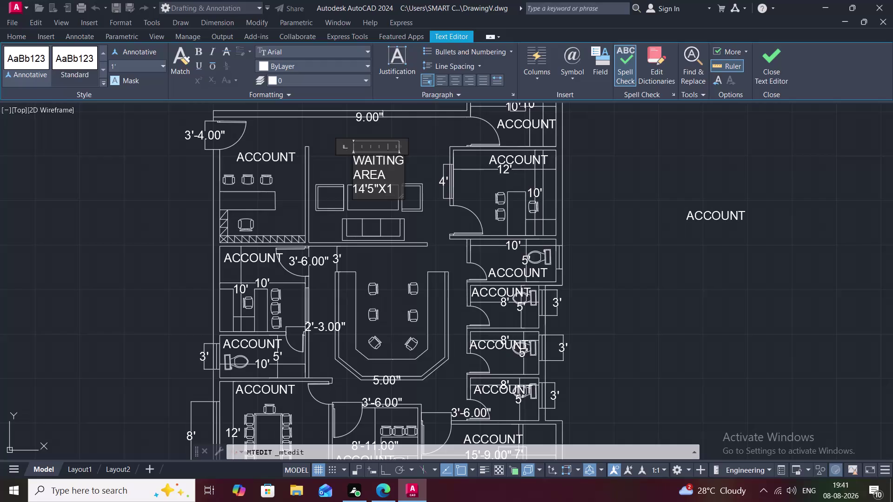
Finish the waiting area label as WAITING AREA 14'5"X15'9" and close the editor.
text('9)
key(shift+quotedbl)
click(421, 226)
Try grip-stretching the waiting area label, then cancel the stretch.
click(385, 174)
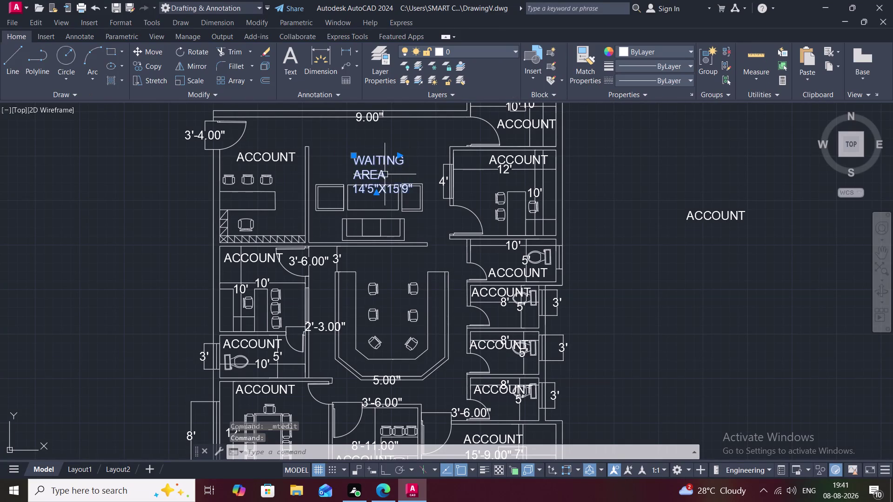
click(401, 156)
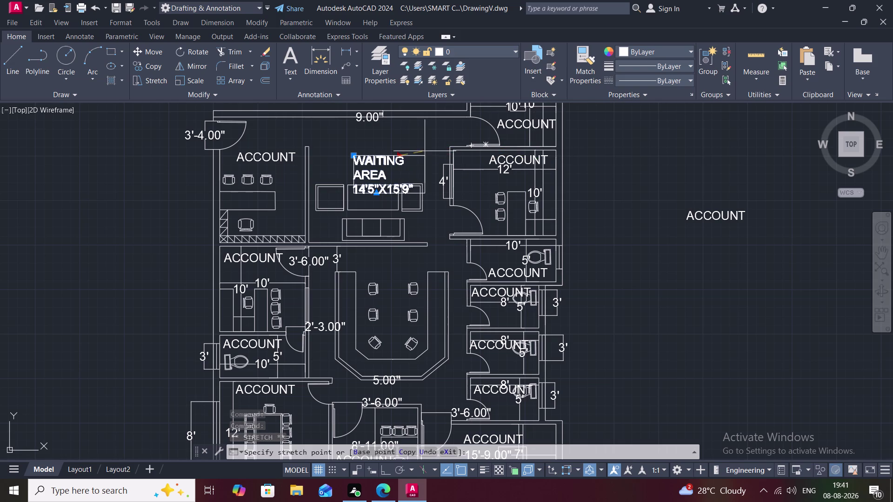
click(536, 156)
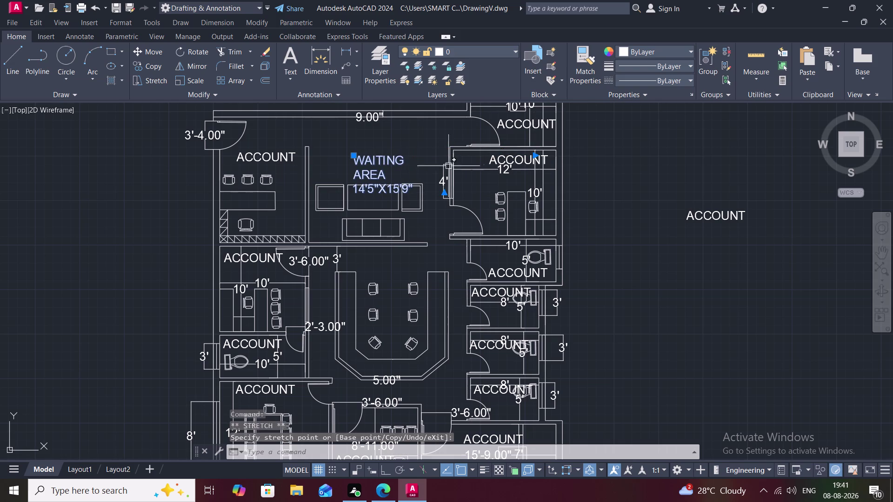
middle_drag(387, 164, 353, 144)
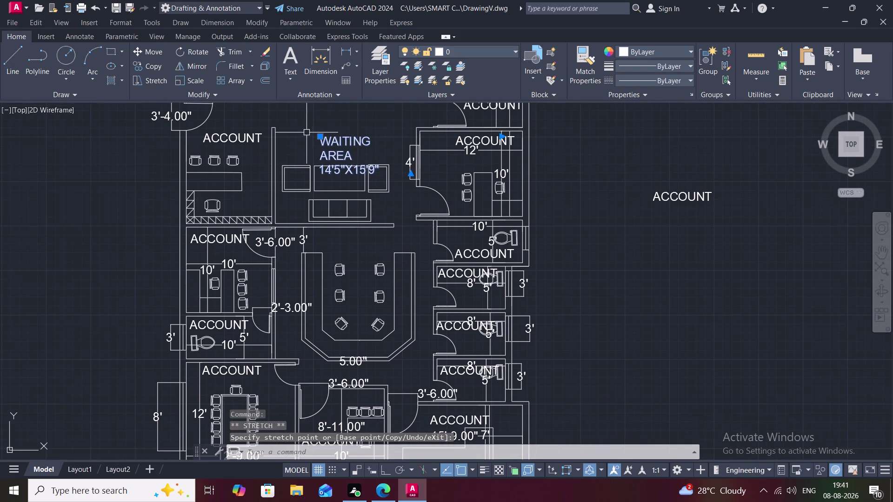
scroll(down, 3)
click(322, 138)
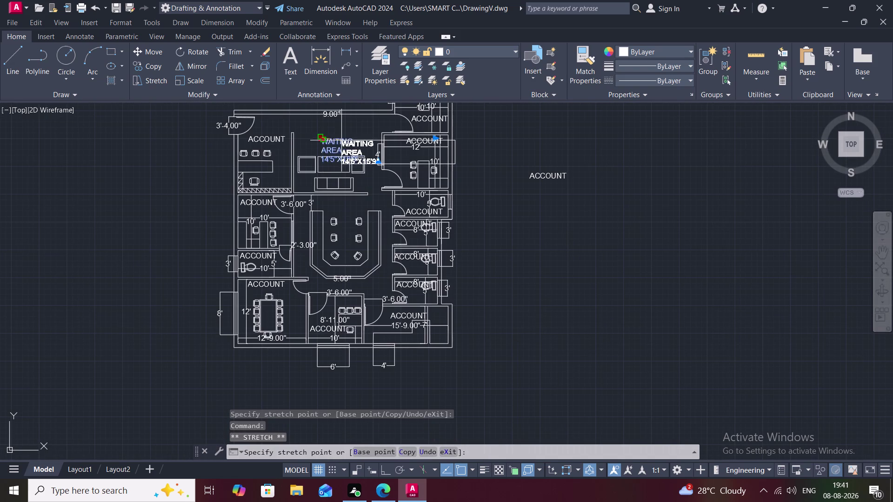
click(299, 123)
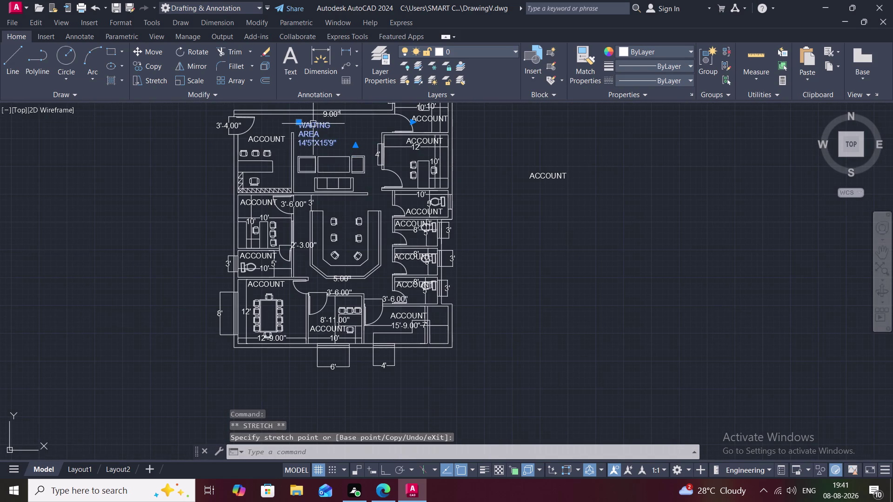
click(320, 129)
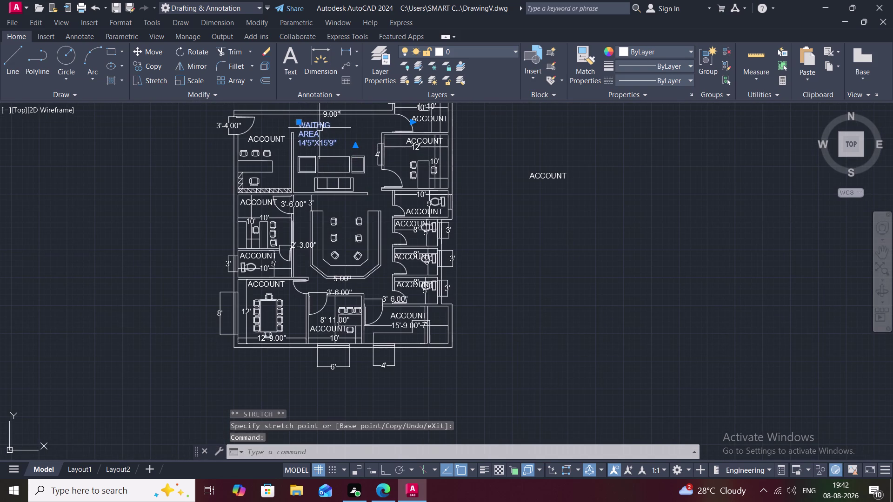
key(Escape)
Retry stretching the label's grips, then cancel and clear the selection.
click(310, 128)
click(315, 129)
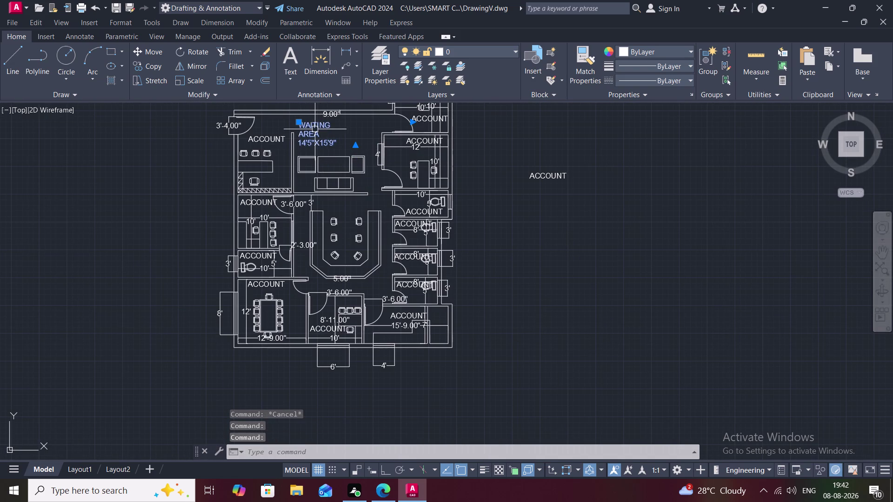
click(315, 129)
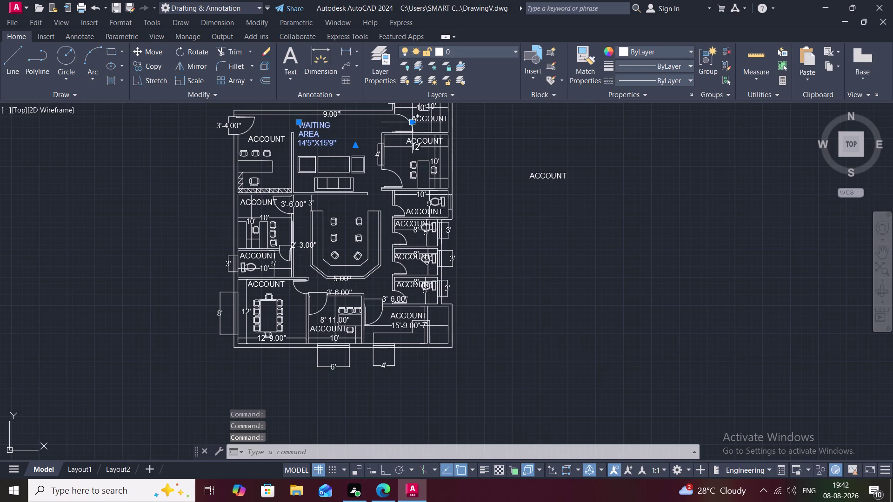
click(412, 120)
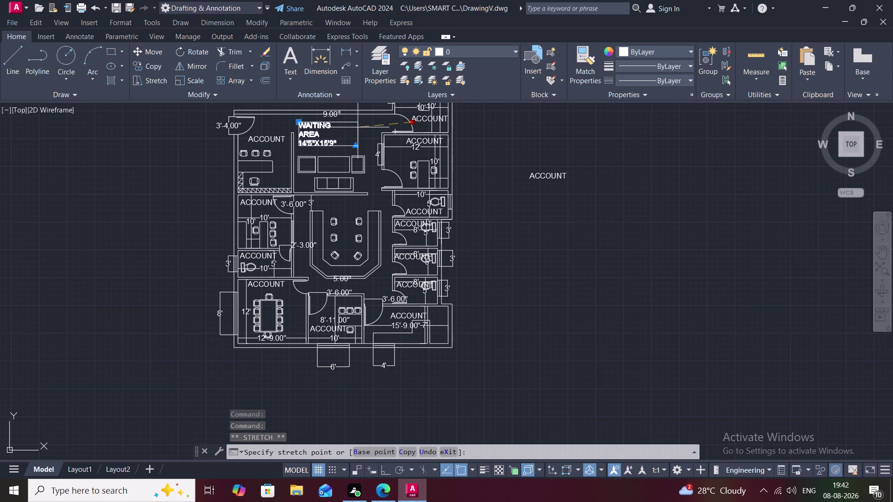
key(Escape)
key(Escape)
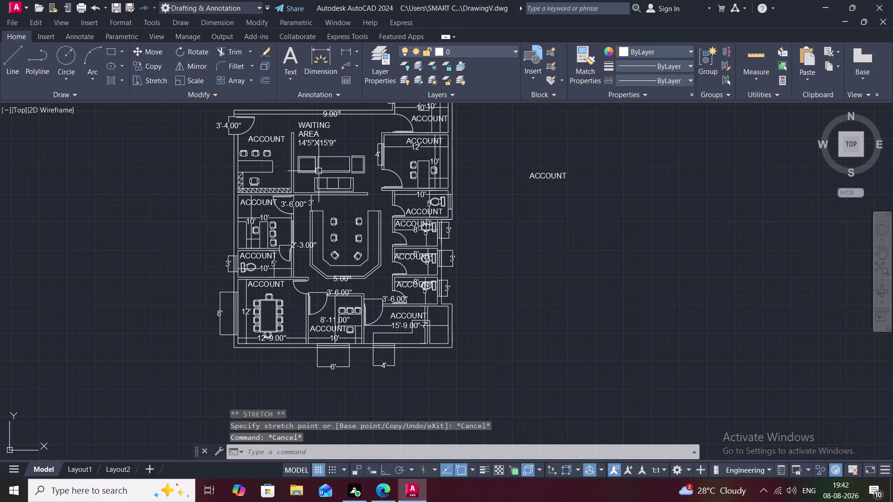
double_click(269, 136)
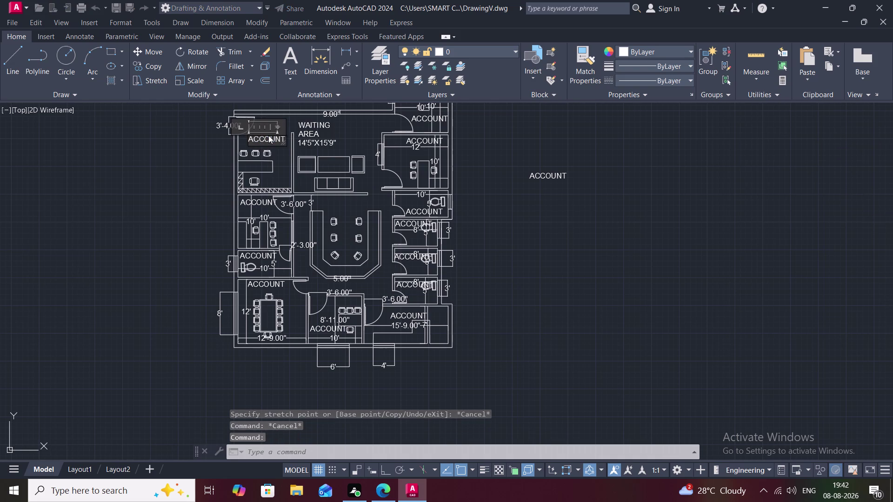
Replace the top-left room's ACCOUNT label text with RECEPTION.
scroll(up, 3)
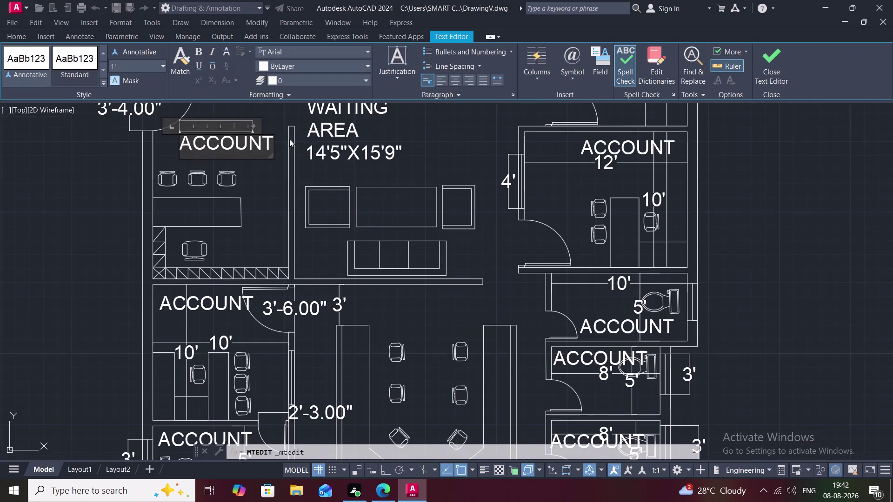
click(271, 146)
key(BackSpace)
key(BackSpace)
key(BackSpace)
key(BackSpace)
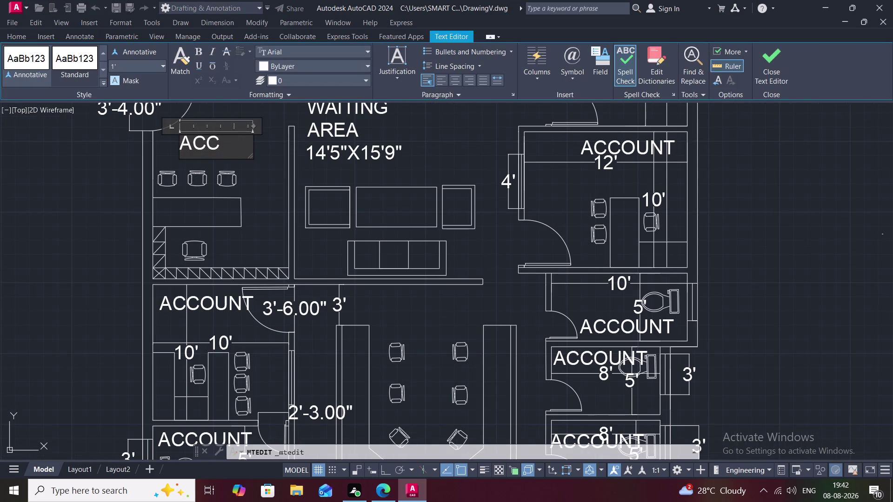
key(BackSpace)
key(BackSpace)
key(BackSpace)
key(BackSpace)
text(R)
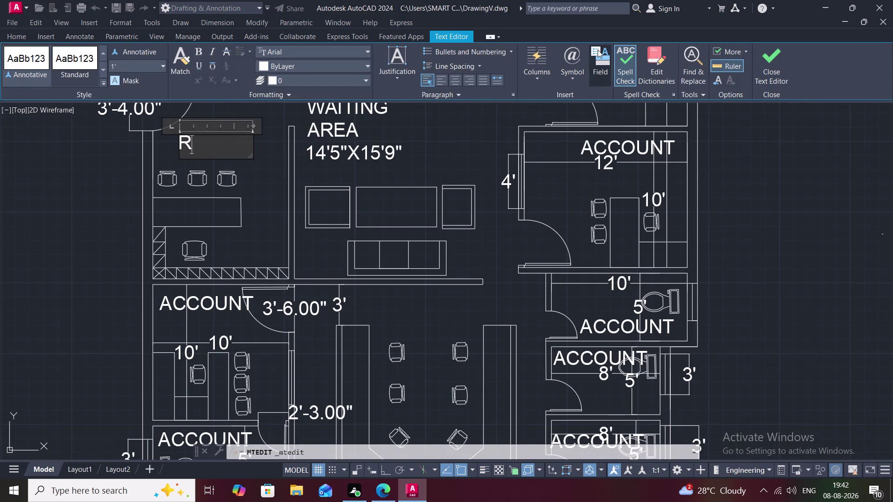
text(ECE)
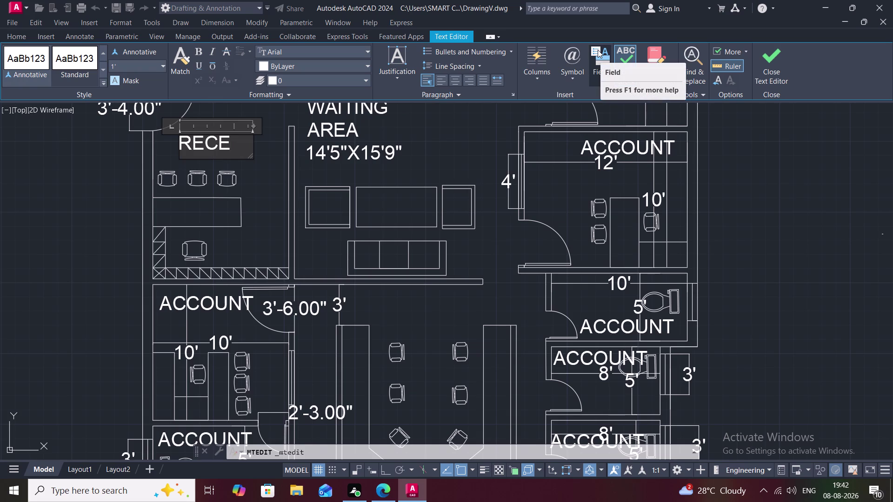
text(PTIO)
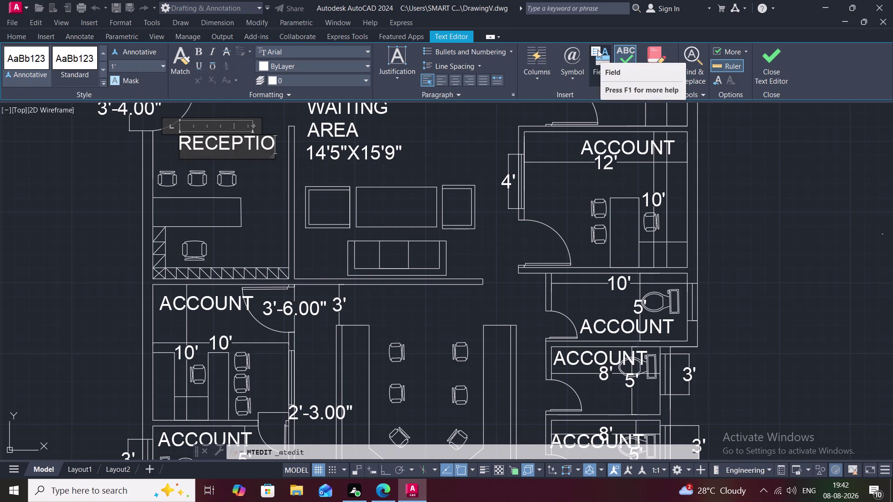
text(N)
key(space)
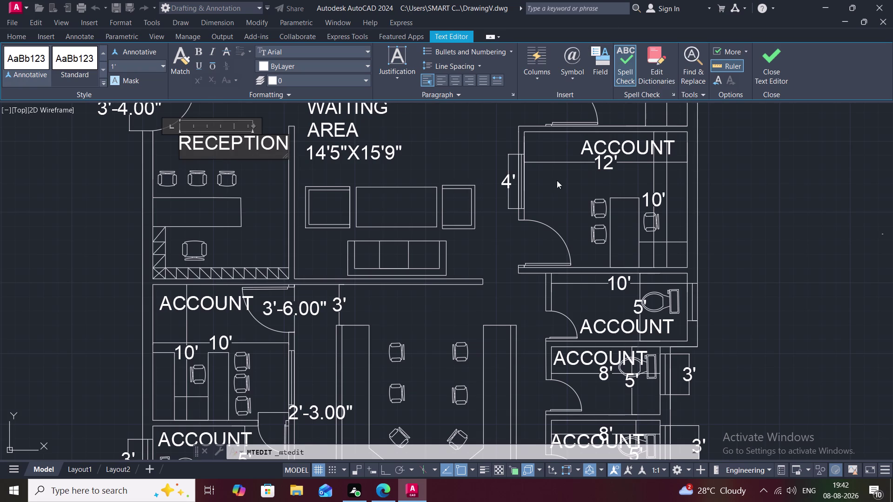
click(250, 201)
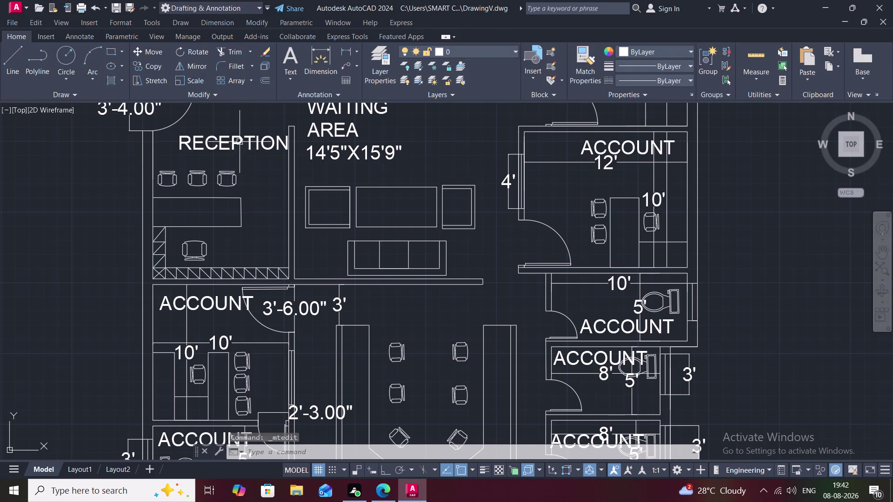
Move the RECEPTION label slightly to the left within its room.
key(m)
key(space)
click(239, 141)
right_click(240, 141)
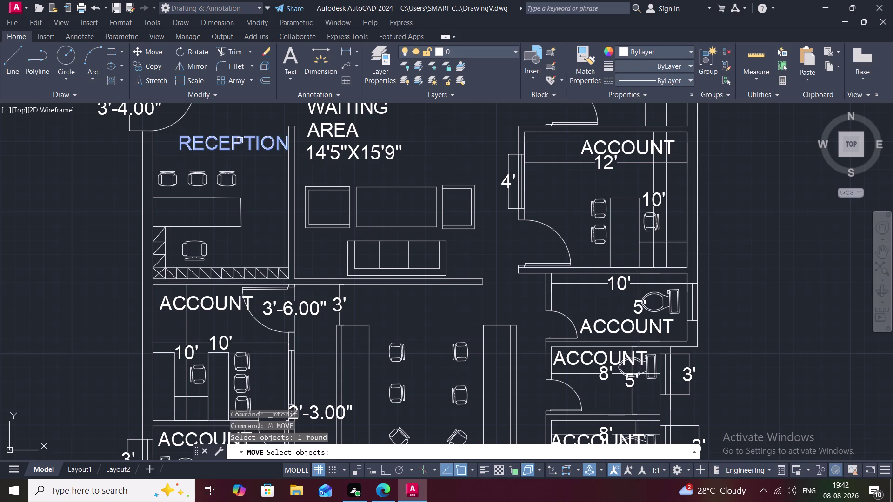
click(240, 140)
click(225, 140)
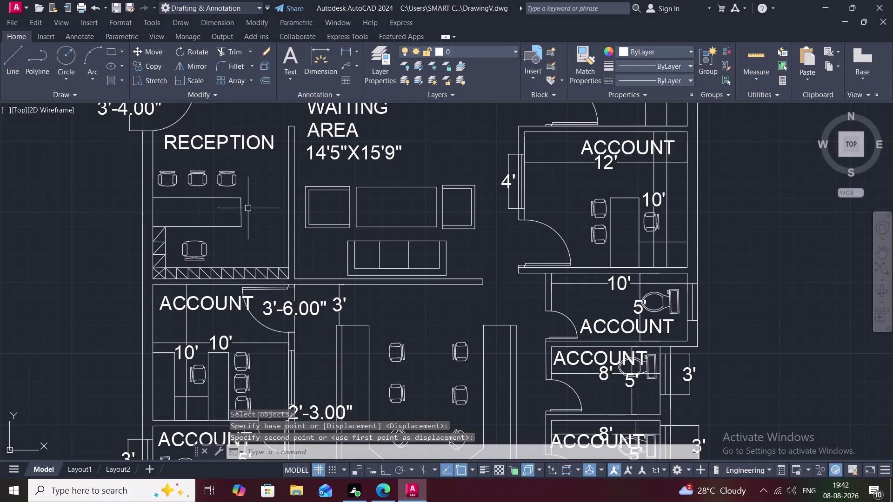
double_click(225, 299)
click(249, 304)
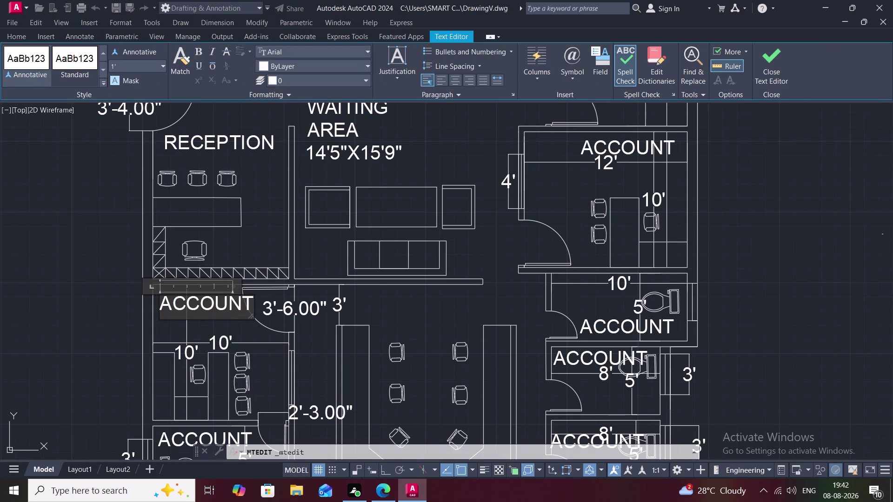
Replace the open label's text with a two-line DIRECTOR ROOM label.
key(BackSpace)
key(BackSpace)
key(BackSpace)
key(BackSpace)
key(BackSpace)
key(BackSpace)
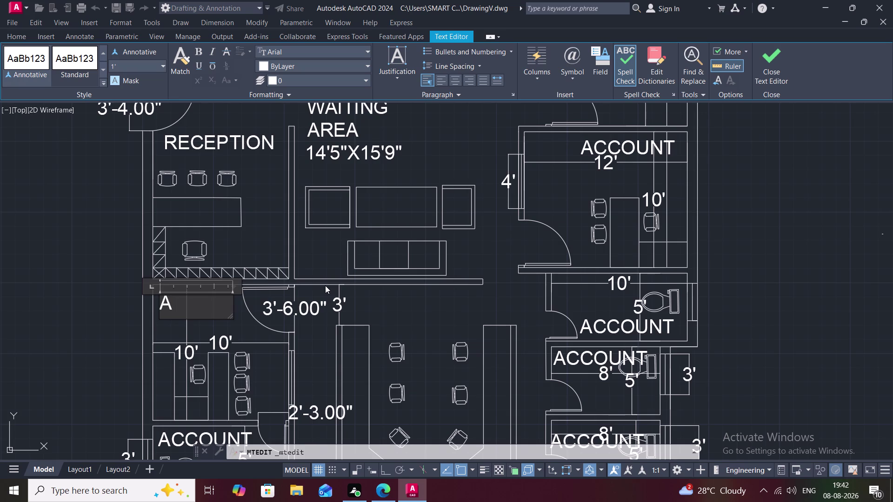
key(BackSpace)
text(DI)
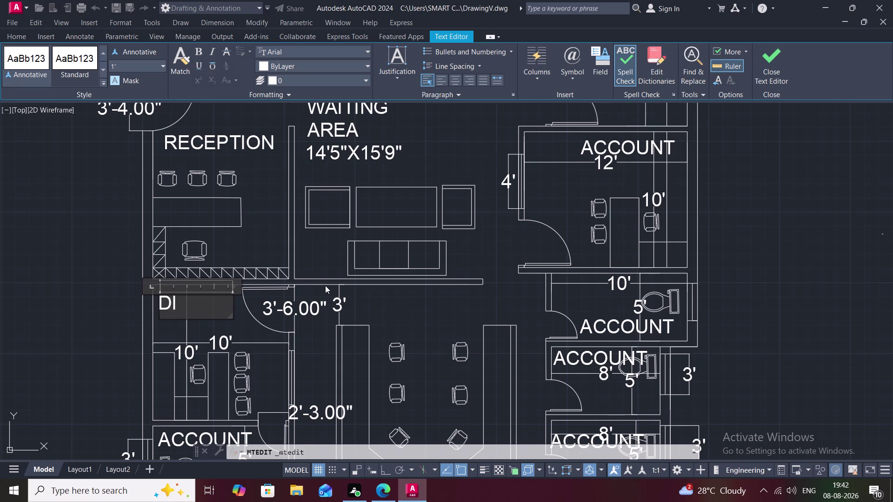
text(RECT)
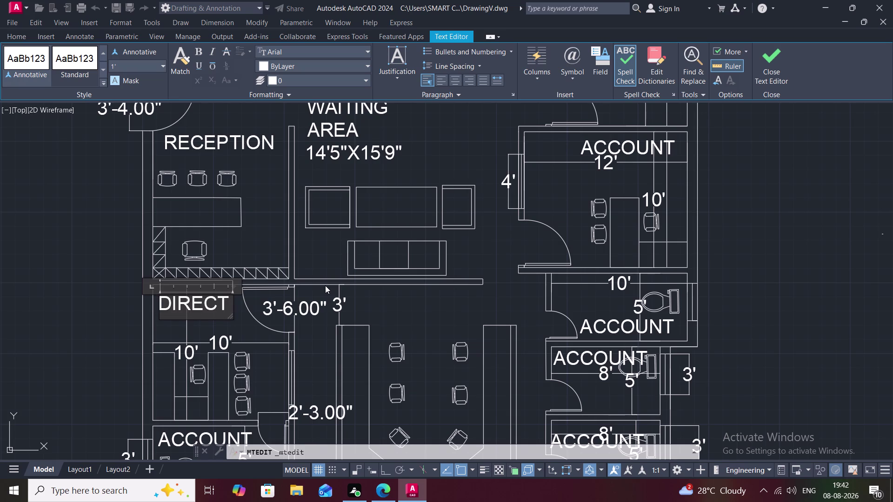
text(O)
key(r)
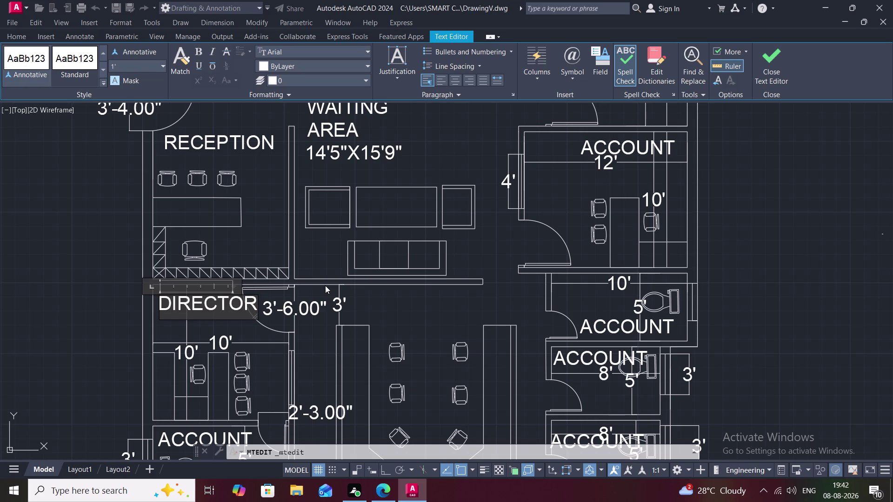
key(Return)
text(R)
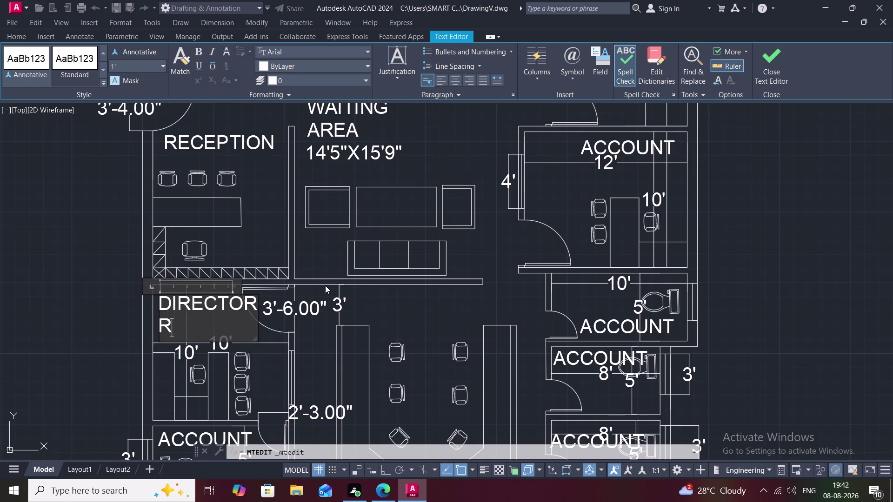
text(OOM)
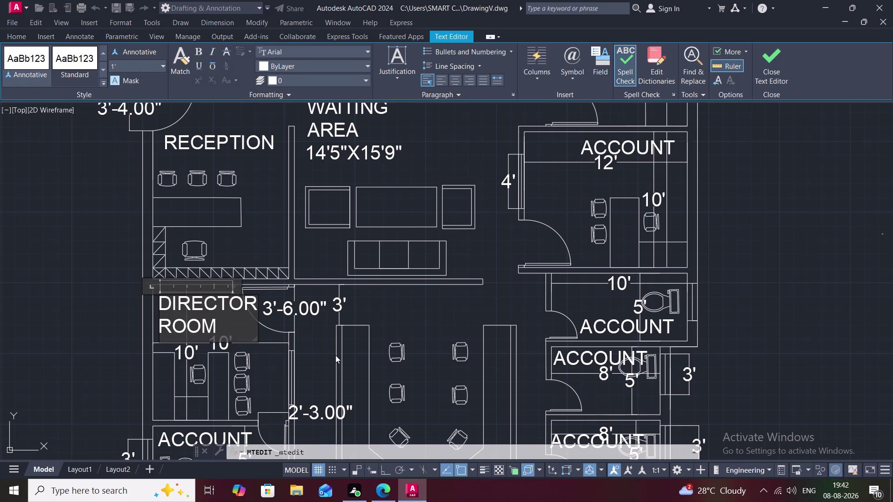
click(280, 382)
Retype the ACCOUNT label next to the toilet fixture as TOILET.
middle_drag(281, 382, 299, 279)
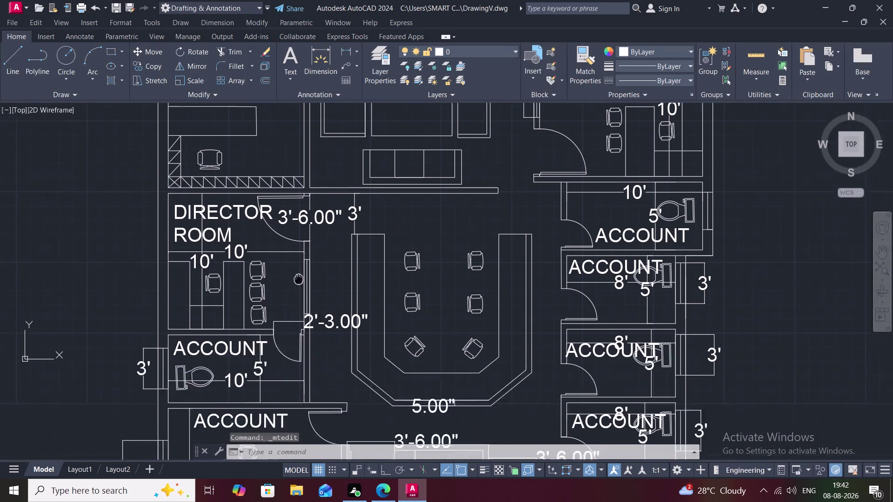
middle_drag(298, 279, 301, 274)
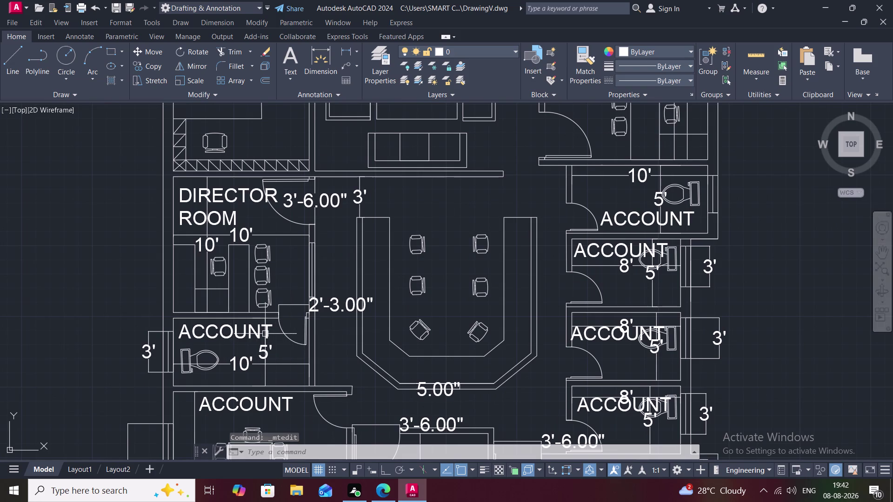
double_click(269, 334)
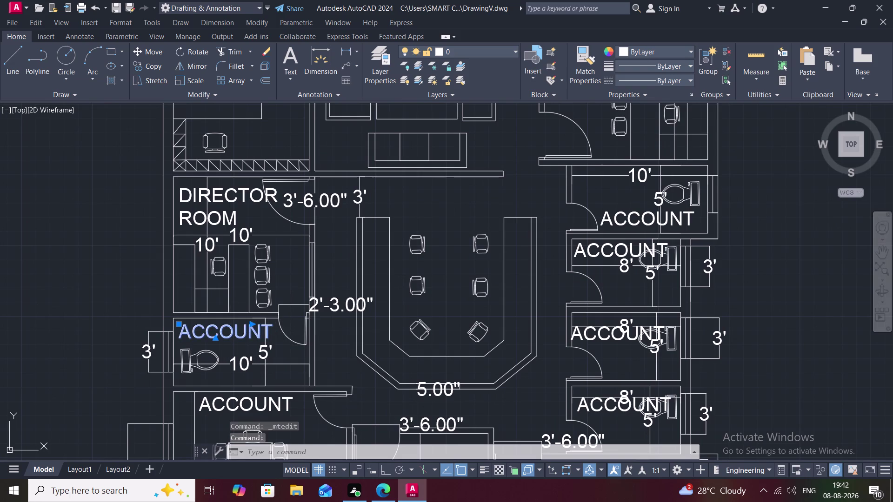
key(BackSpace)
key(BackSpace)
key(BackSpace)
key(BackSpace)
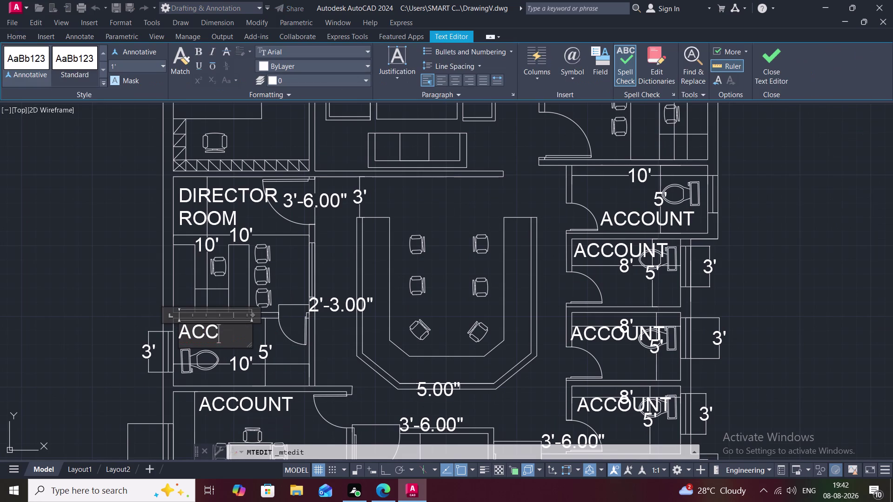
key(BackSpace)
key(BackSpace)
key(BackSpace)
text(T)
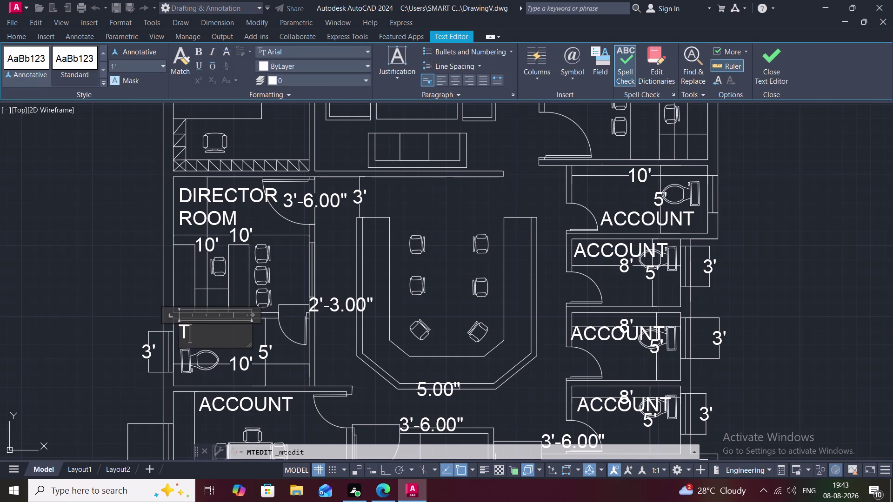
text(OILET)
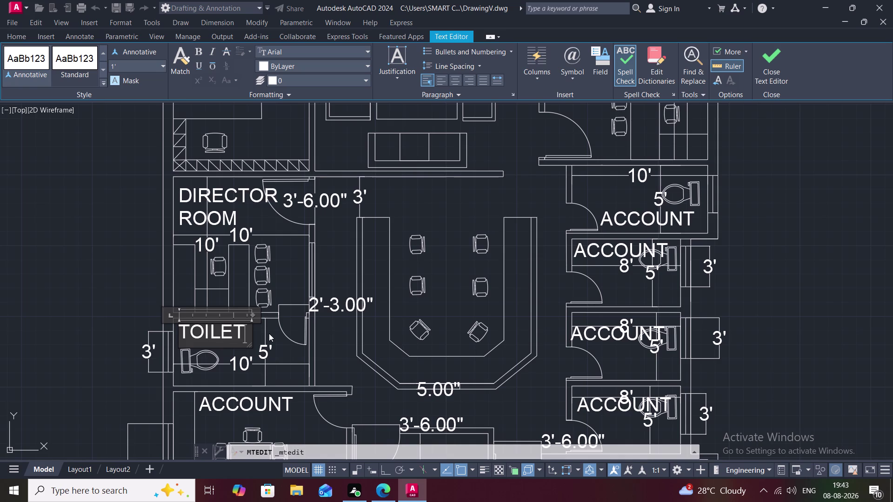
click(261, 371)
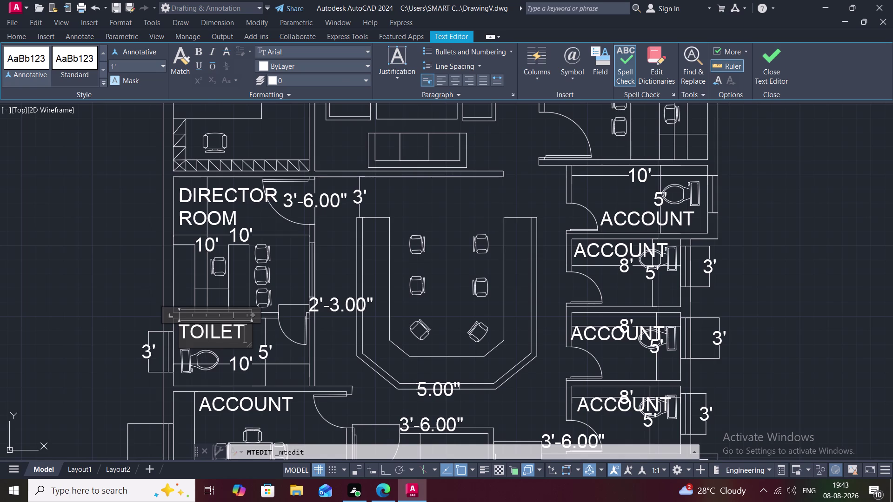
middle_drag(260, 370, 244, 292)
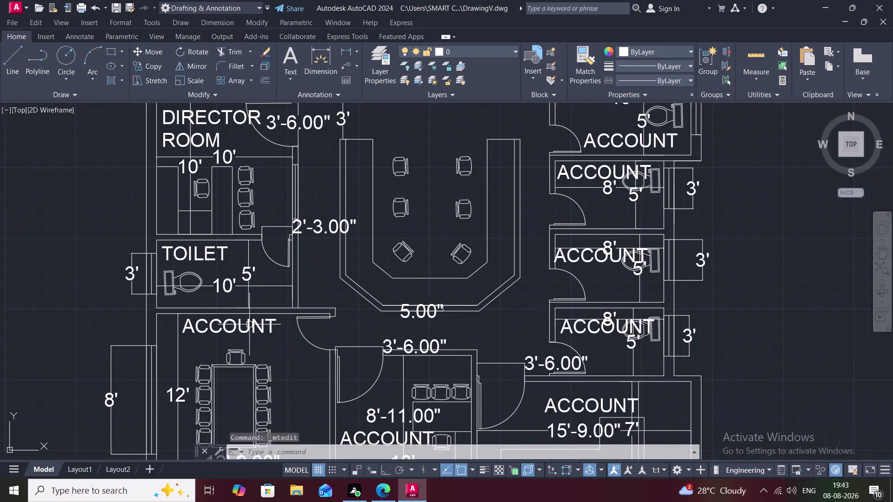
double_click(250, 326)
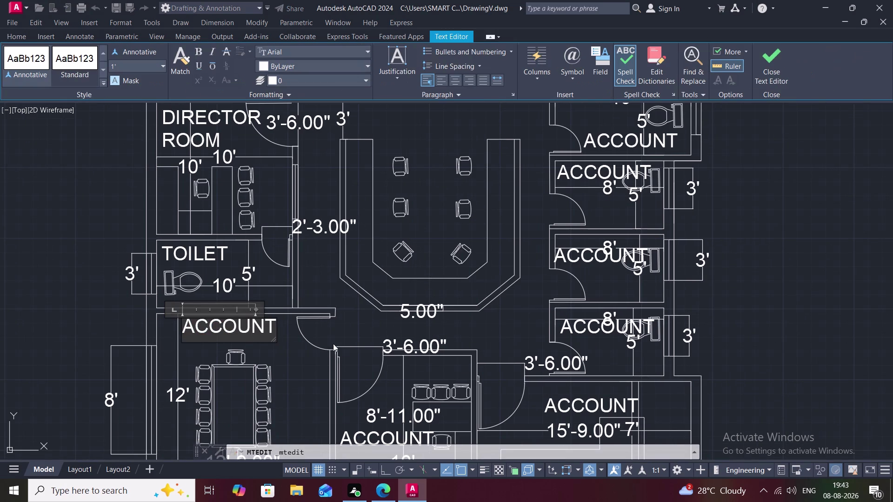
Replace the ACCOUNT text below the toilet with CONFERENCE.
click(273, 327)
key(BackSpace)
key(BackSpace)
key(BackSpace)
key(BackSpace)
key(BackSpace)
key(BackSpace)
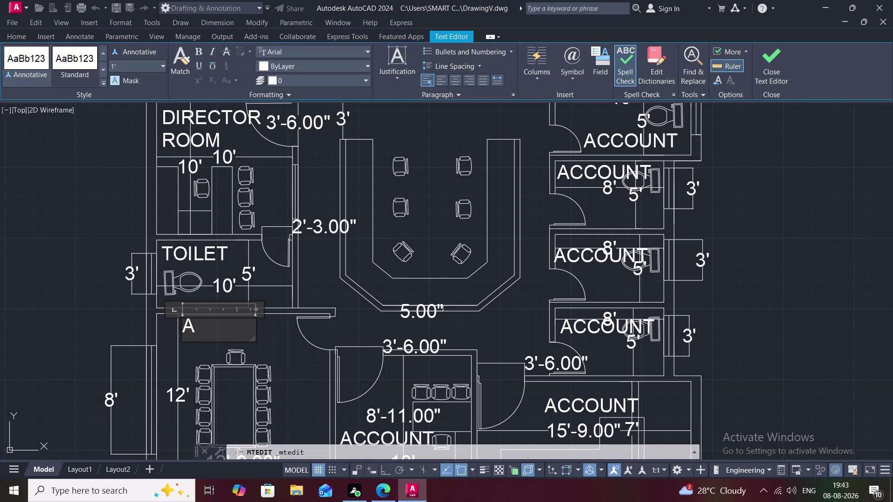
key(BackSpace)
text(CON)
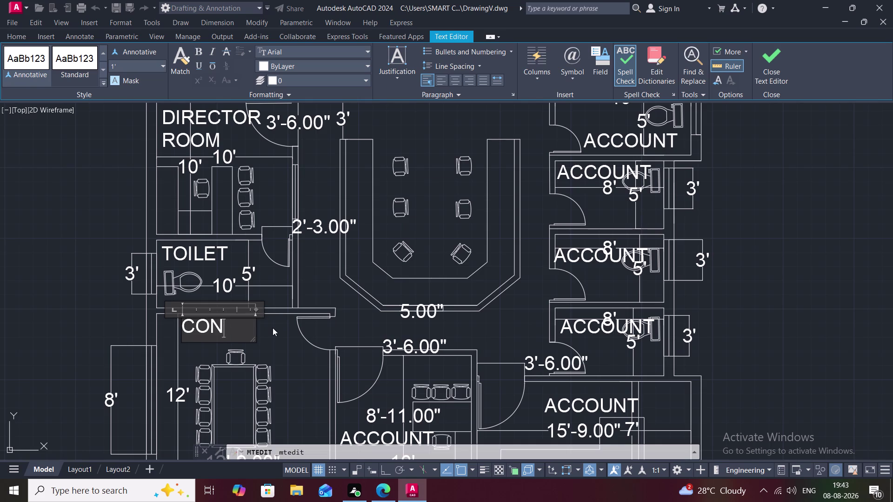
text(FERE)
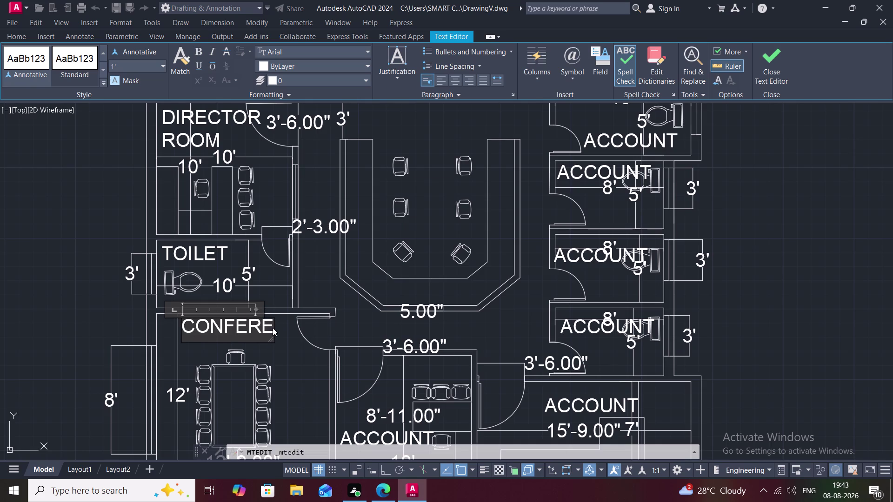
text(NCE)
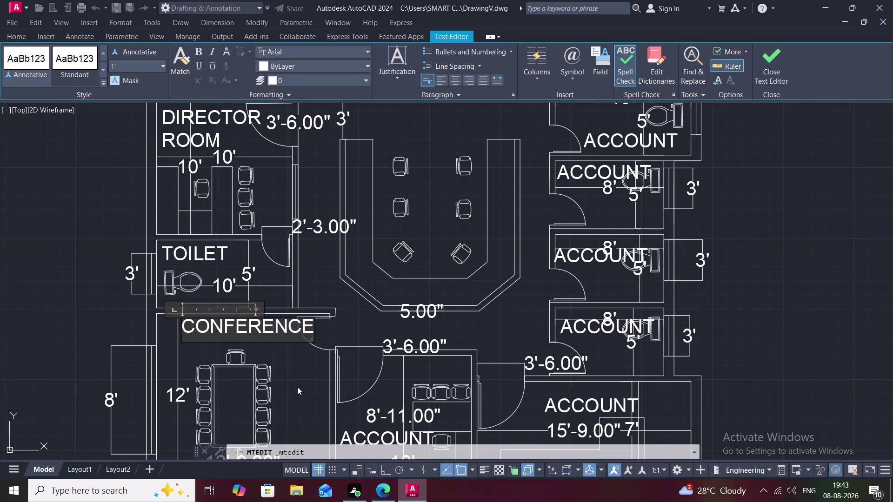
click(297, 387)
Move the CONFERENCE label slightly lower in the room.
key(m)
key(space)
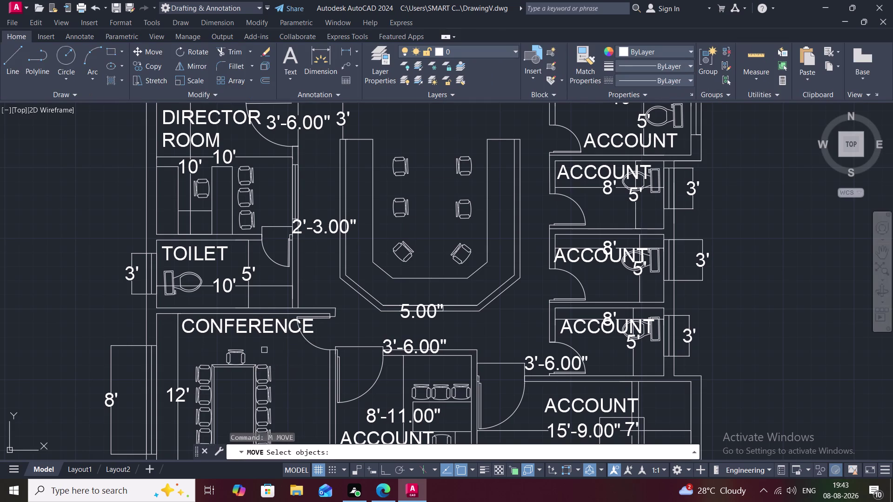
click(260, 330)
right_click(260, 330)
click(260, 331)
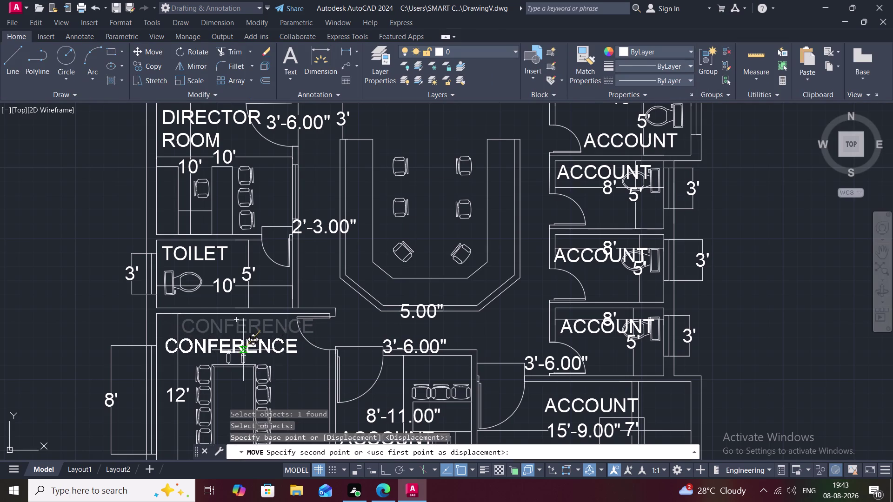
click(239, 335)
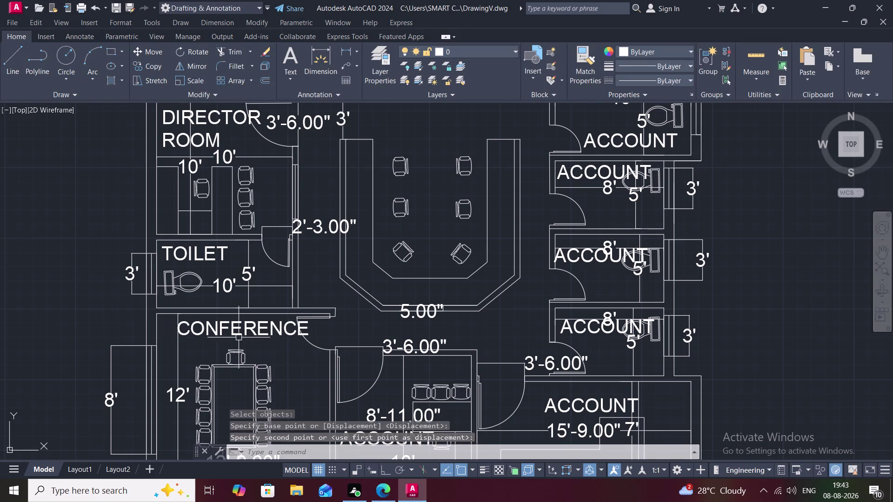
Move CONFERENCE again to sit near the room's top-left corner.
text(M)
key(space)
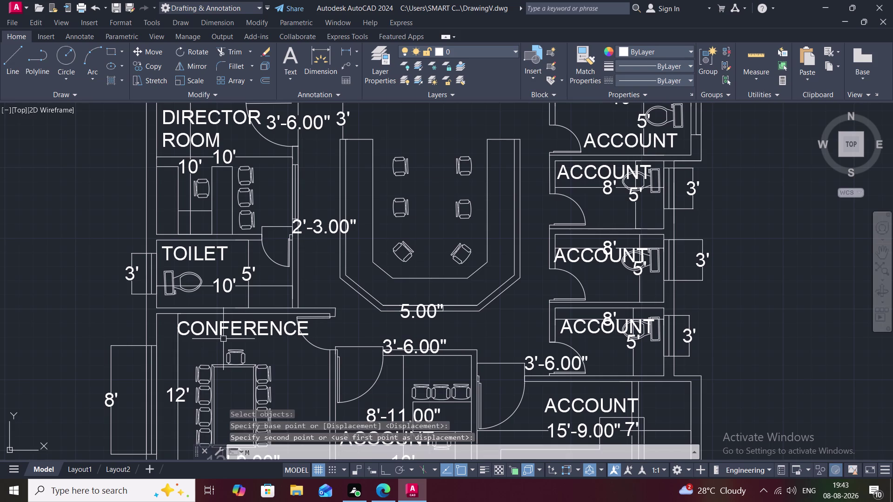
click(225, 330)
right_click(224, 330)
click(225, 330)
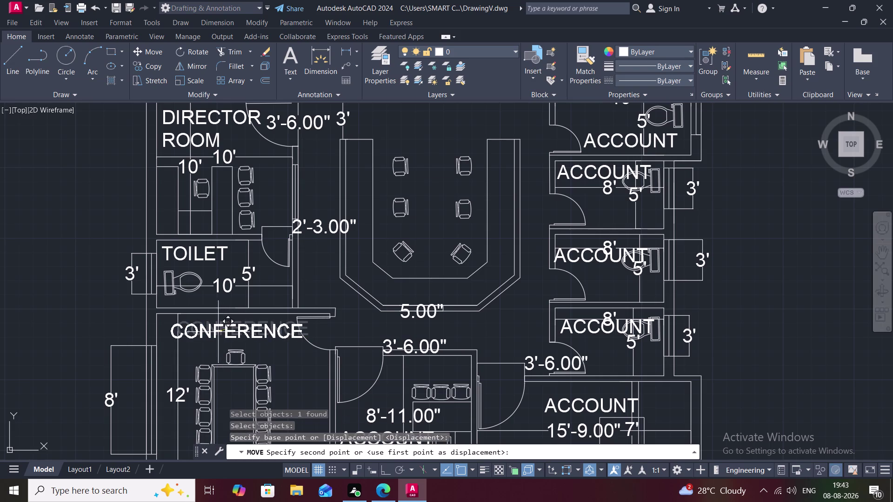
click(208, 334)
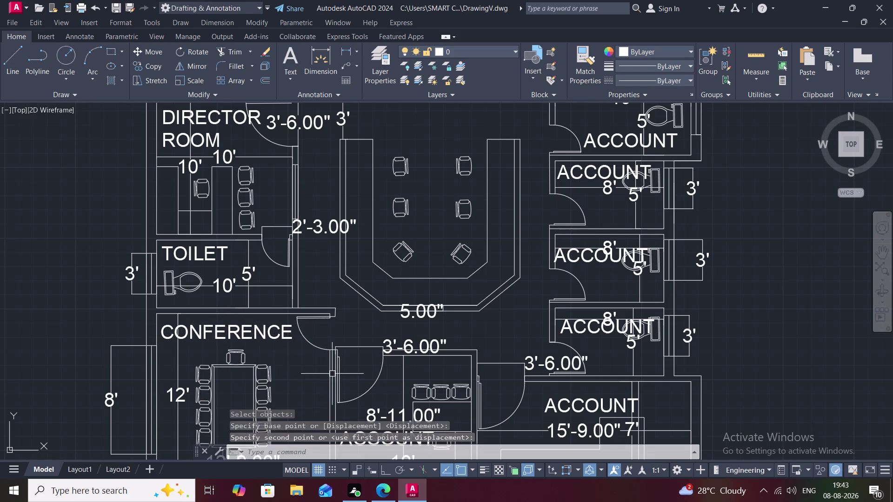
middle_drag(344, 376, 331, 316)
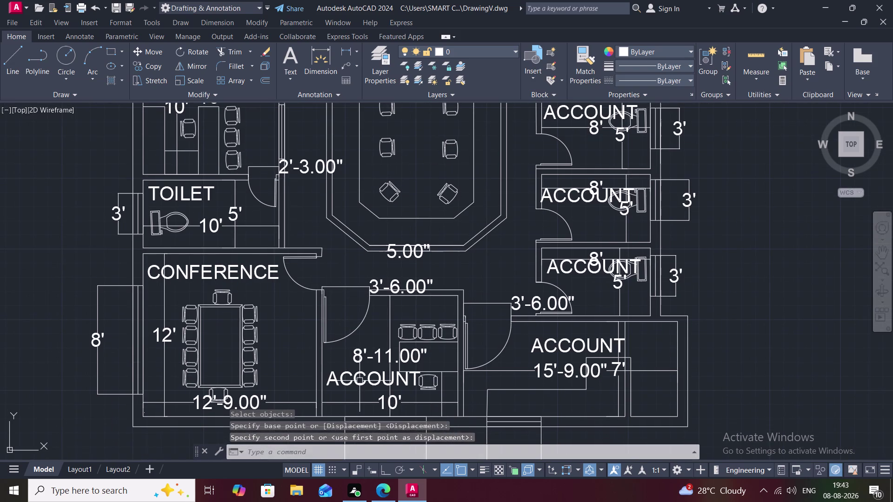
Replace the lower middle room's ACCOUNT text with H.R and ROOM on two lines.
double_click(360, 381)
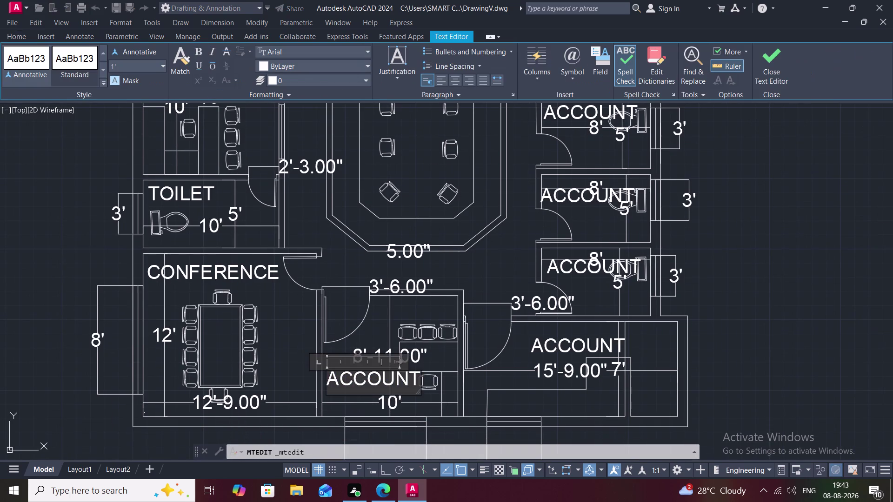
click(418, 380)
key(BackSpace)
key(BackSpace)
key(BackSpace)
key(BackSpace)
key(BackSpace)
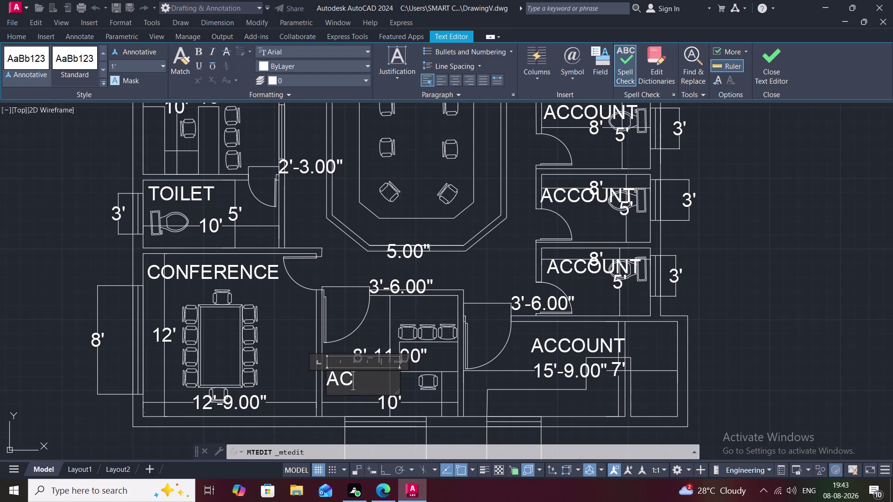
key(BackSpace)
key(BackSpace)
key(h)
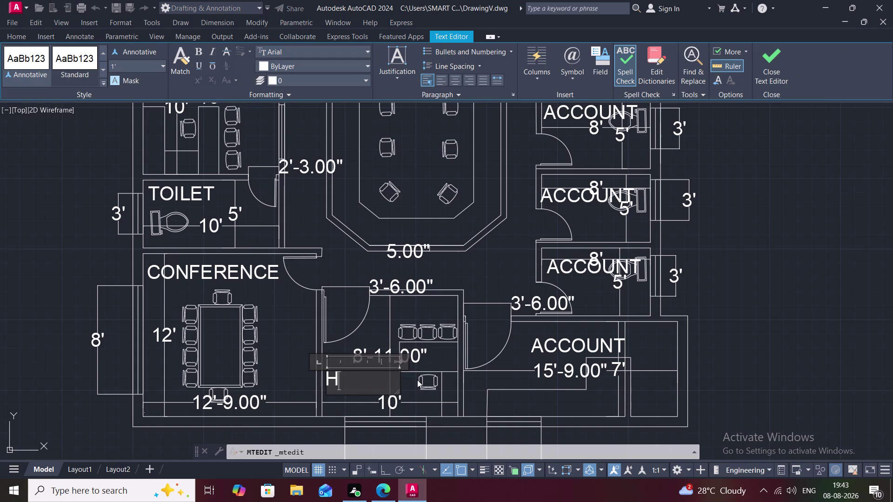
key(period)
text(R)
key(space)
text(R)
text(OOM)
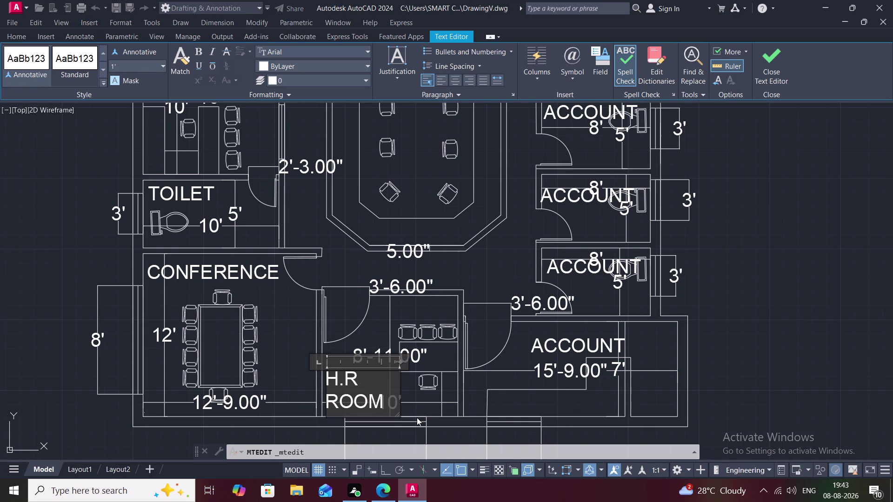
Correct the label's ending by retyping ROOM, then close the editor.
key(BackSpace)
key(BackSpace)
key(BackSpace)
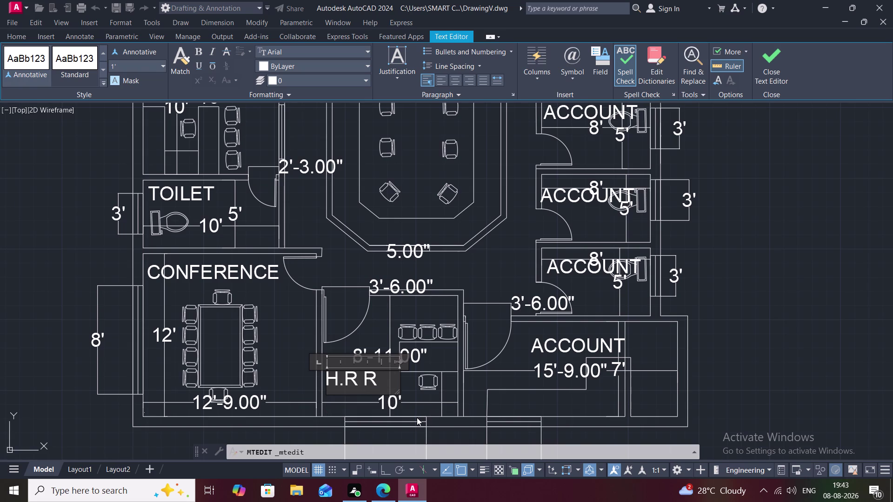
text(OO)
key(m)
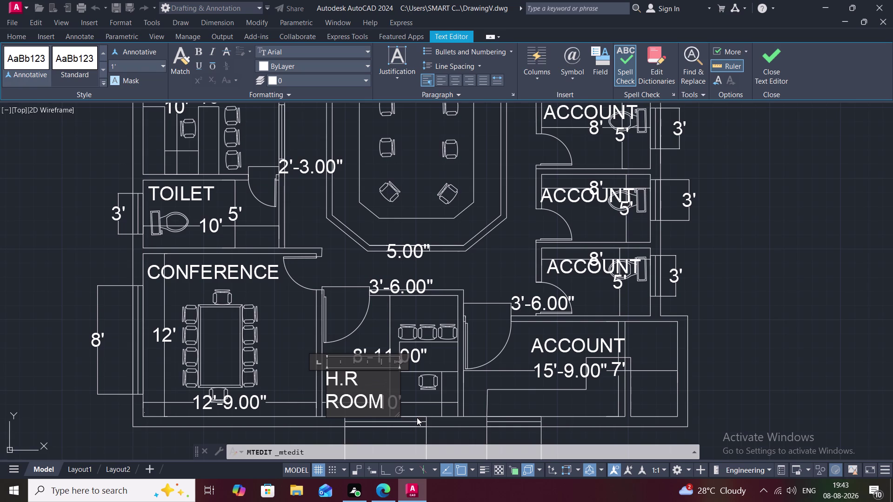
click(414, 417)
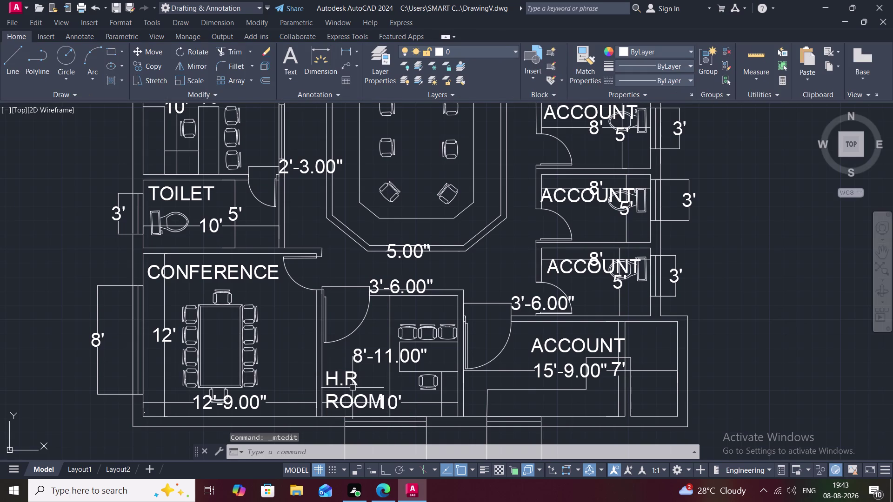
Shift the H.R ROOM label to a new spot within the room.
key(m)
key(space)
click(343, 380)
right_click(343, 380)
click(343, 380)
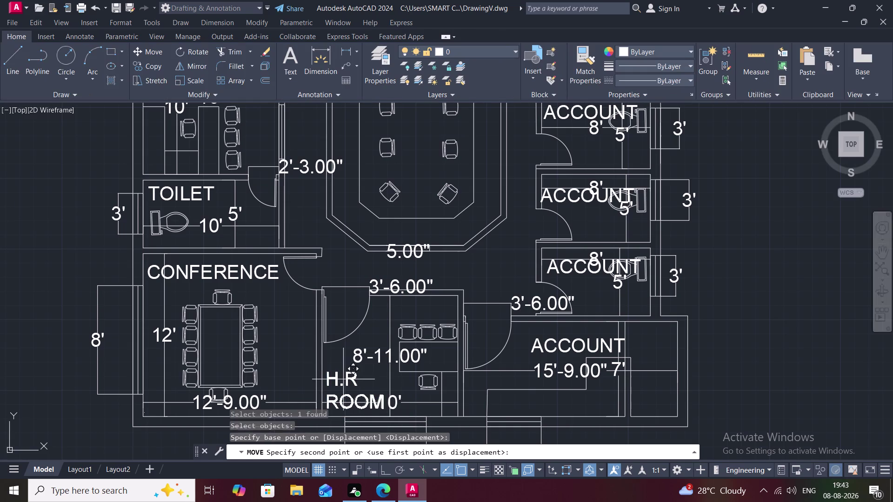
click(343, 369)
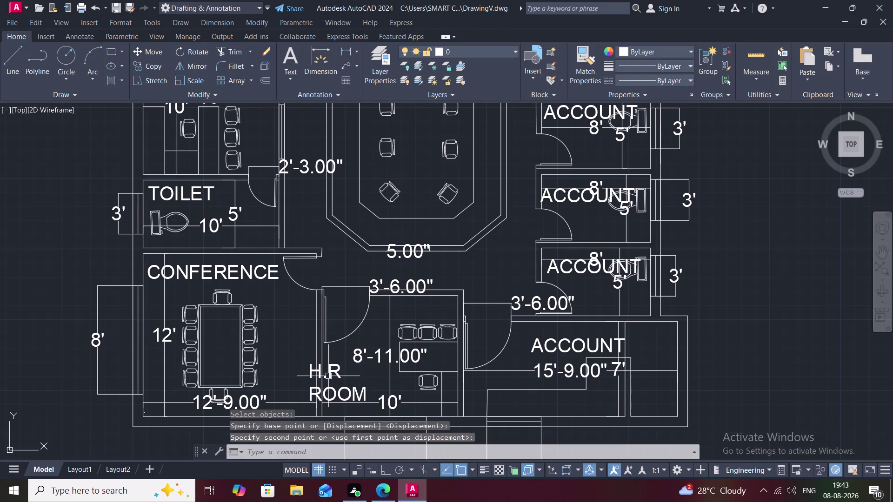
Move the H.R ROOM label again to settle it inside its room.
key(m)
click(332, 371)
key(space)
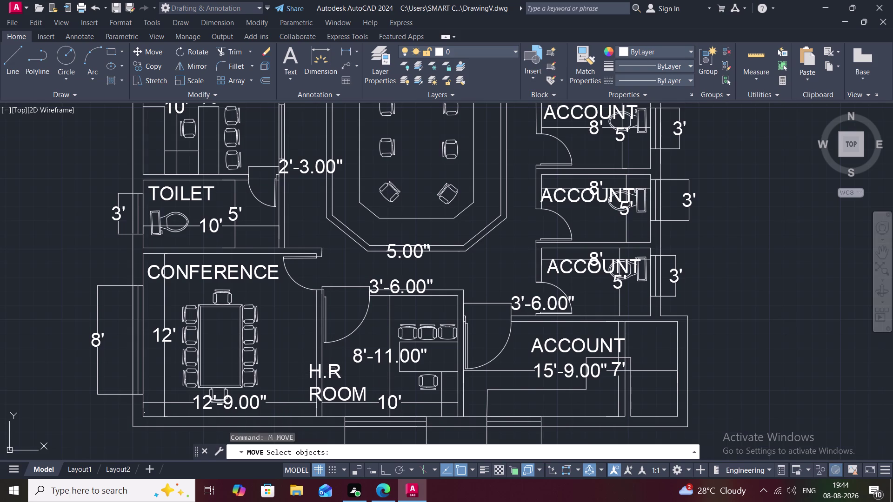
click(332, 371)
right_click(336, 374)
click(336, 373)
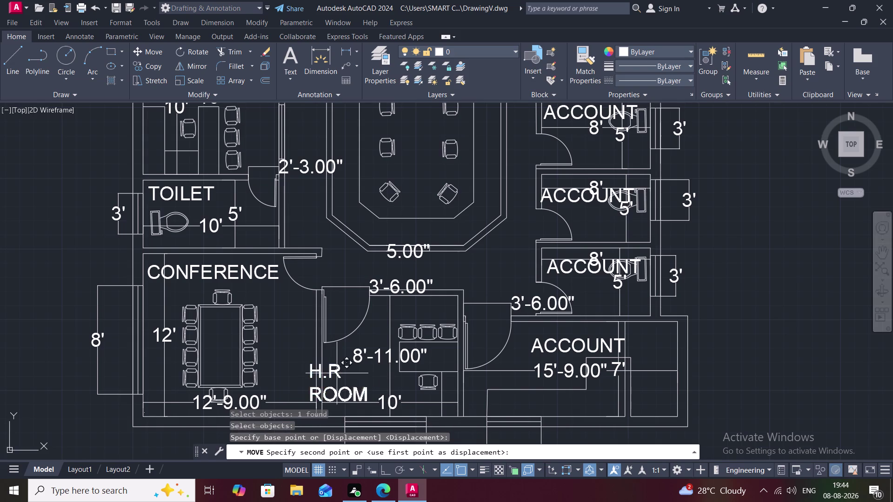
click(354, 371)
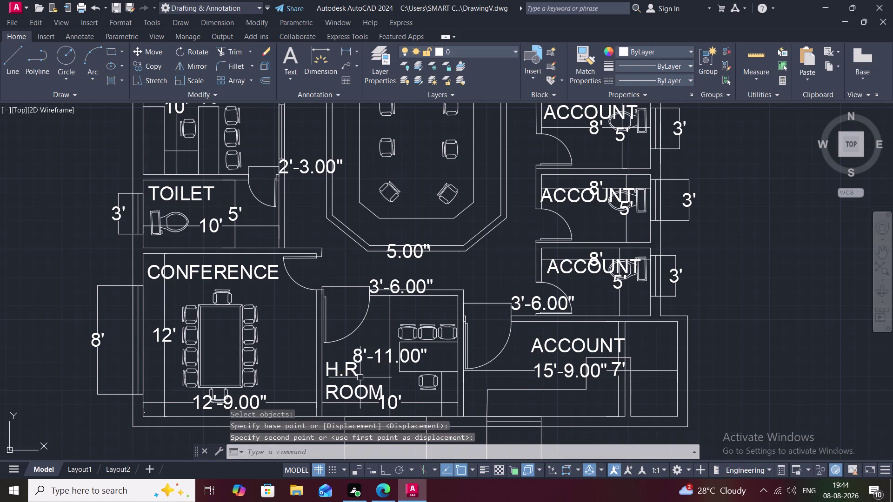
double_click(560, 347)
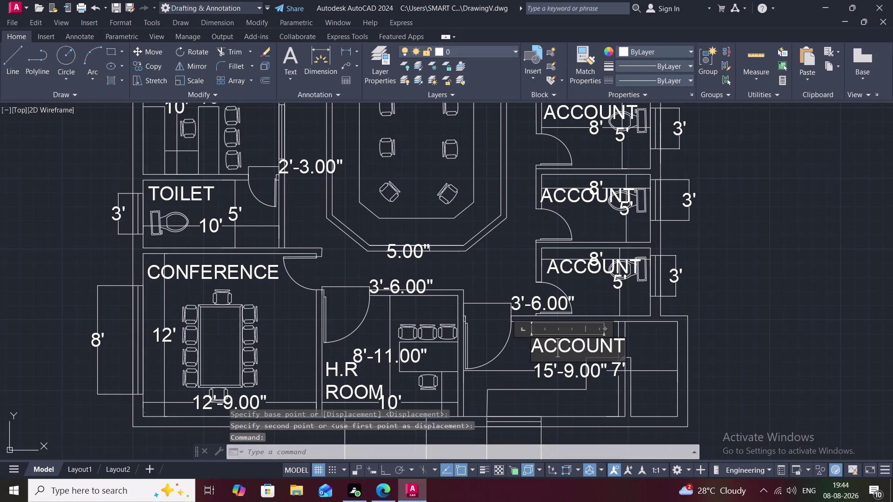
Replace the lower-right room's ACCOUNT text with PANTRY.
click(622, 343)
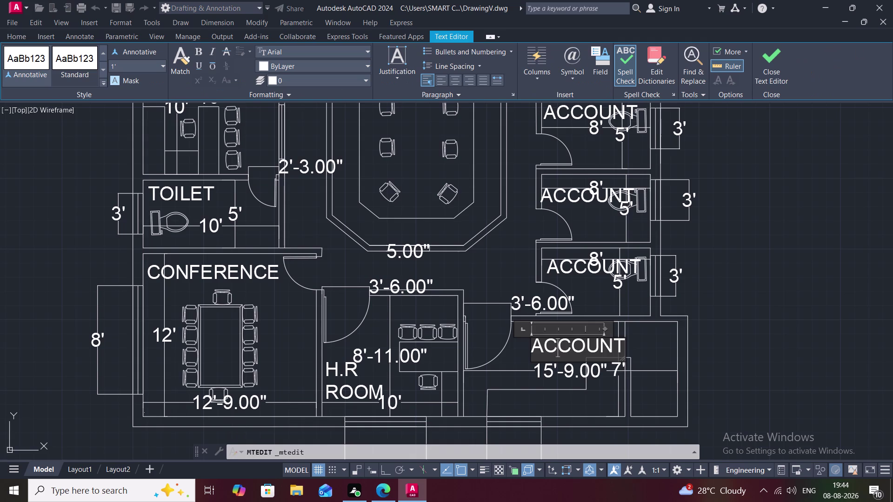
key(BackSpace)
key(BackSpace)
key(BackSpace)
key(BackSpace)
key(BackSpace)
key(BackSpace)
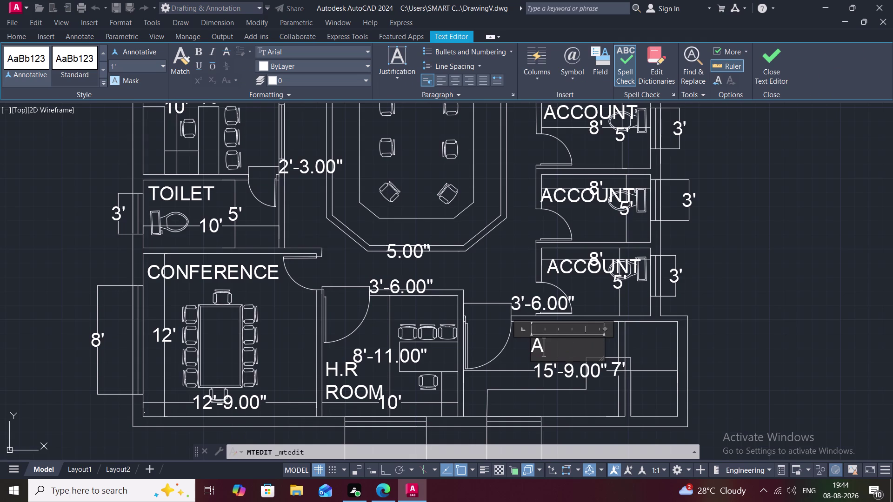
key(BackSpace)
text(P)
text(ANTRY)
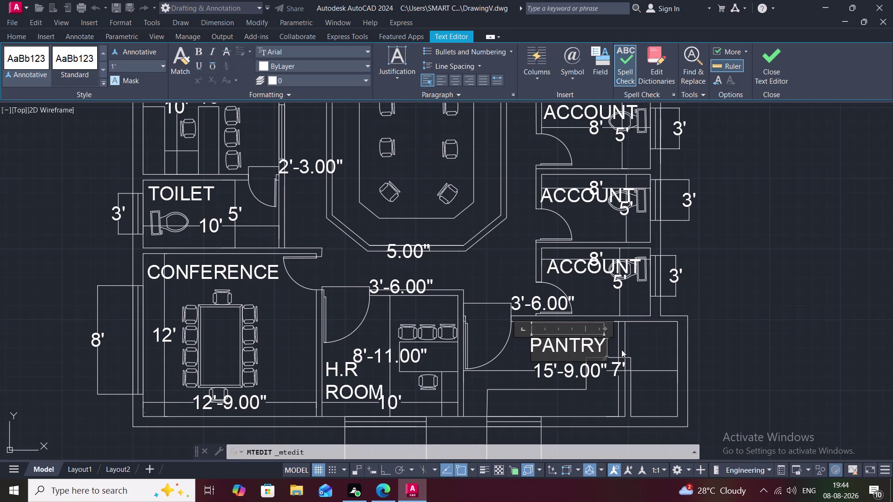
click(604, 400)
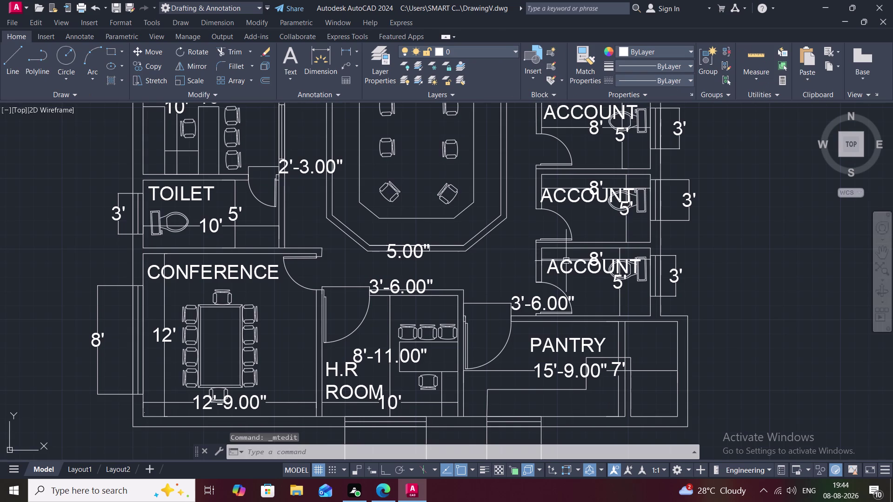
double_click(571, 265)
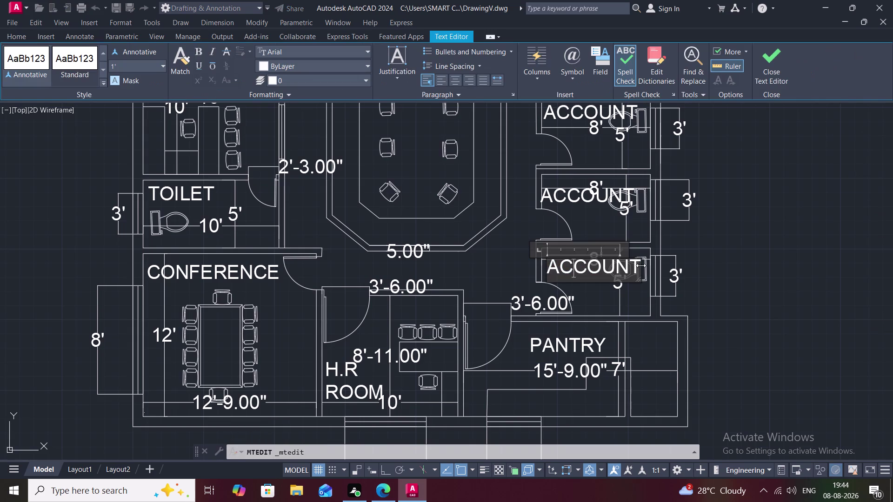
Replace the third ACCOUNT label with the two-line text SHE TOILET.
click(641, 266)
click(635, 269)
key(BackSpace)
key(BackSpace)
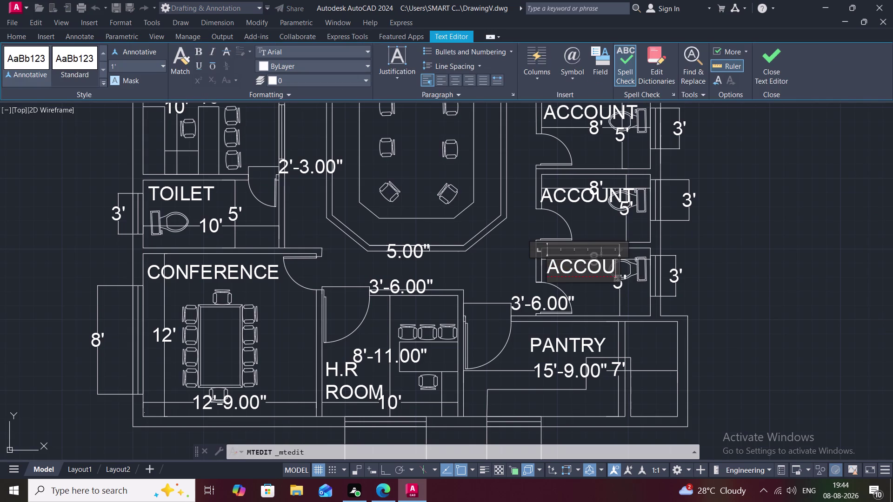
key(BackSpace)
key(BackSpace)
key(BackSpace)
key(BackSpace)
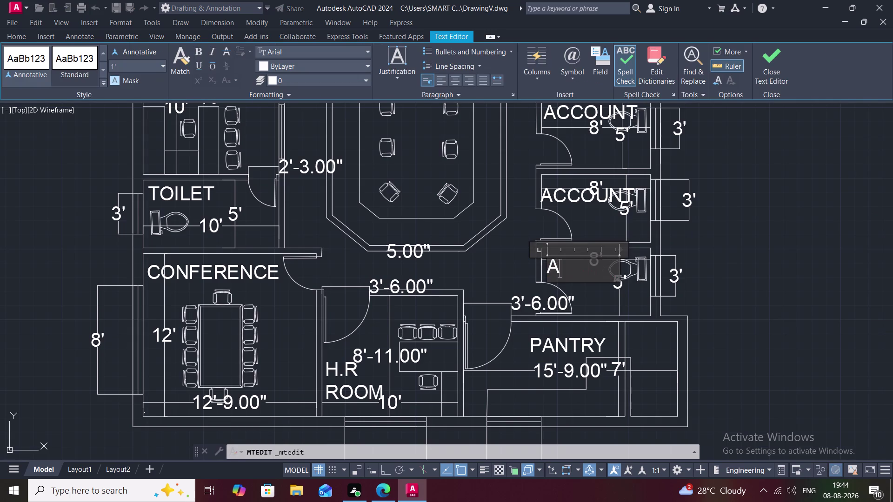
key(BackSpace)
text(SHE)
key(space)
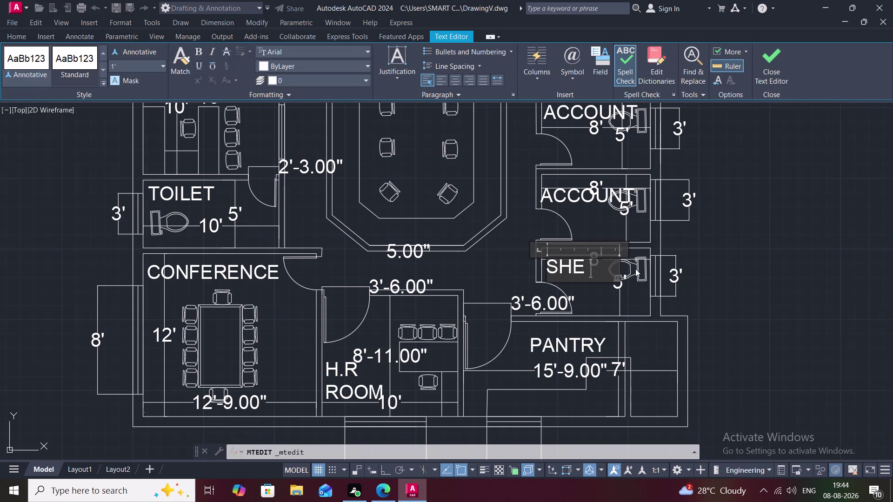
text(TOIL)
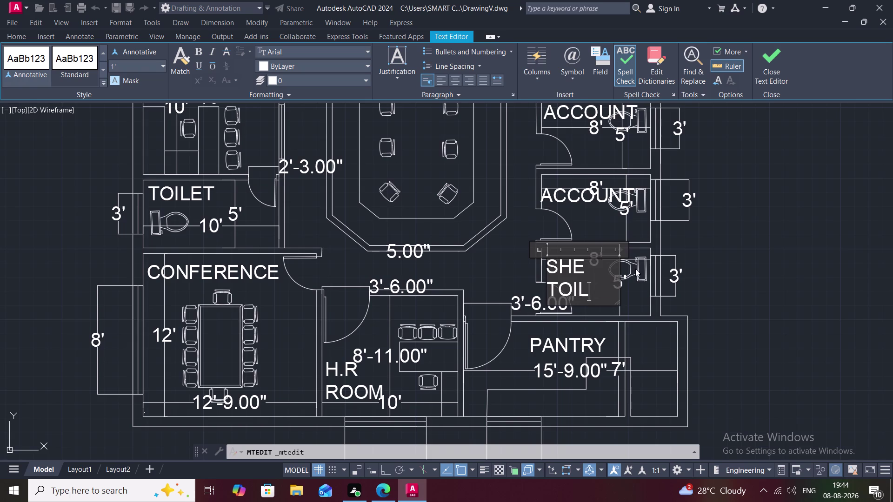
text(ET)
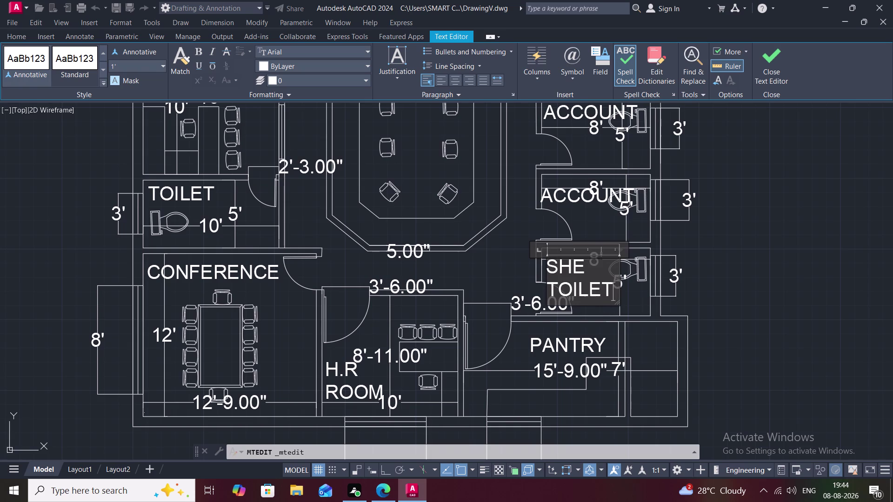
click(602, 313)
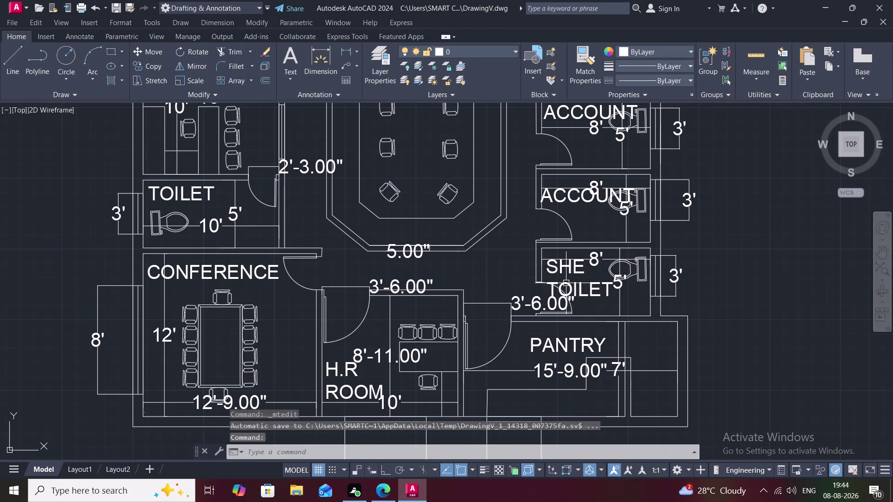
Move the SHE TOILET label toward the lower right of its room.
key(m)
key(space)
click(560, 265)
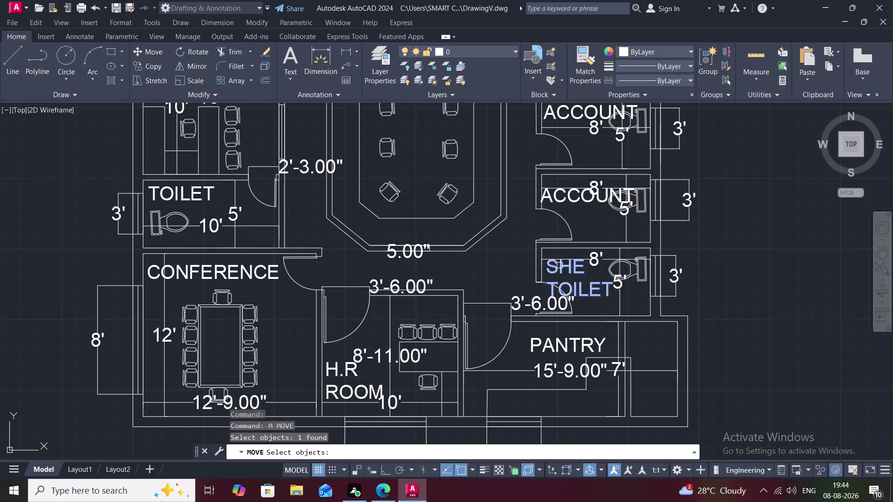
right_click(559, 265)
click(559, 265)
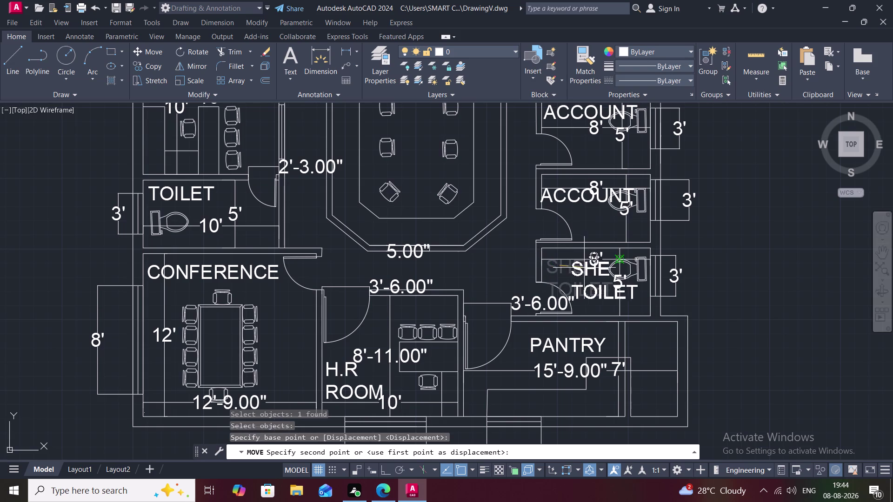
click(590, 279)
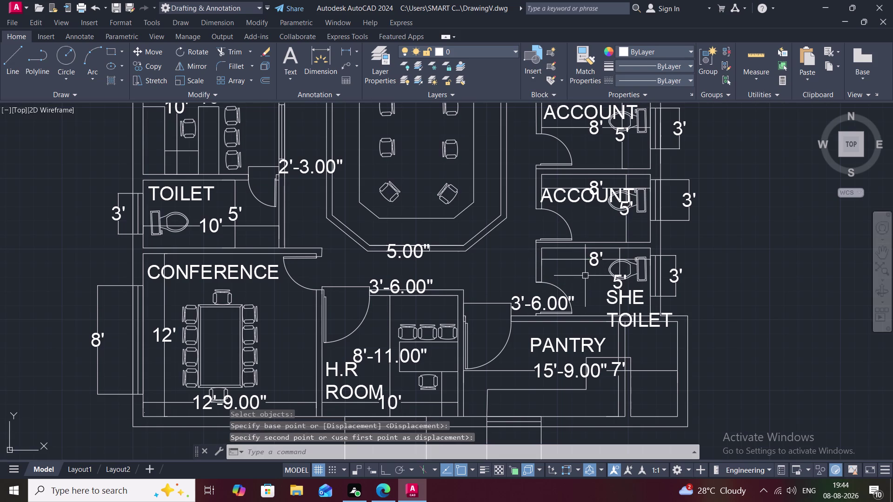
Move the SHE TOILET label again to sit beside the 8' dimension.
key(m)
key(space)
click(610, 299)
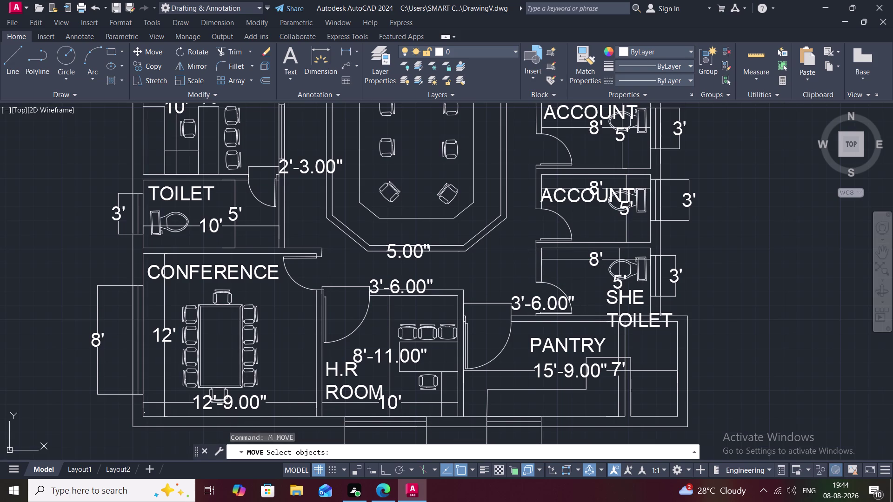
click(614, 300)
right_click(614, 299)
click(614, 299)
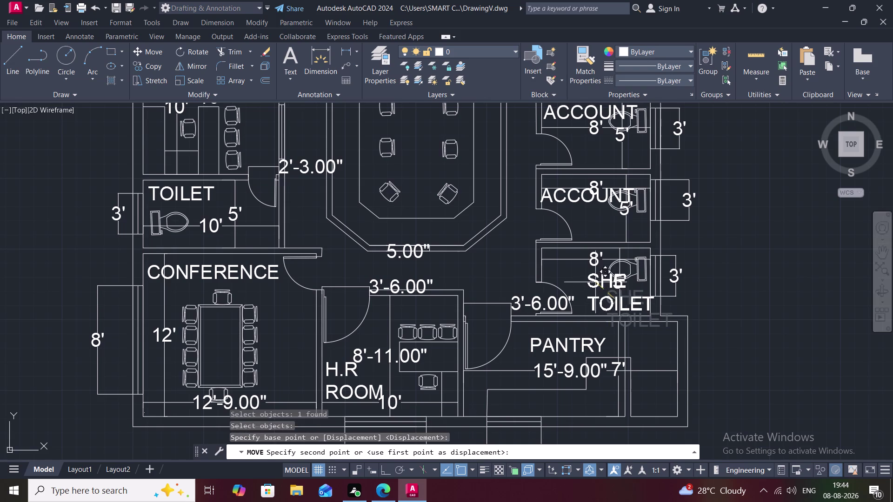
click(584, 280)
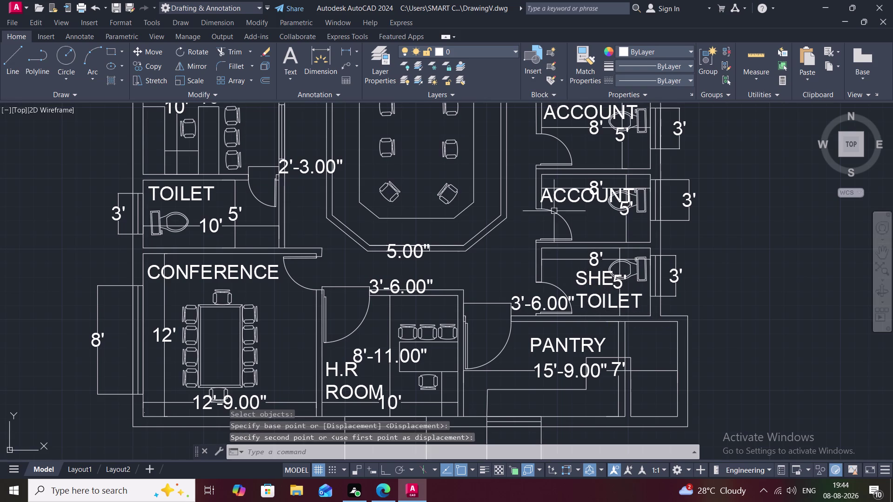
double_click(576, 197)
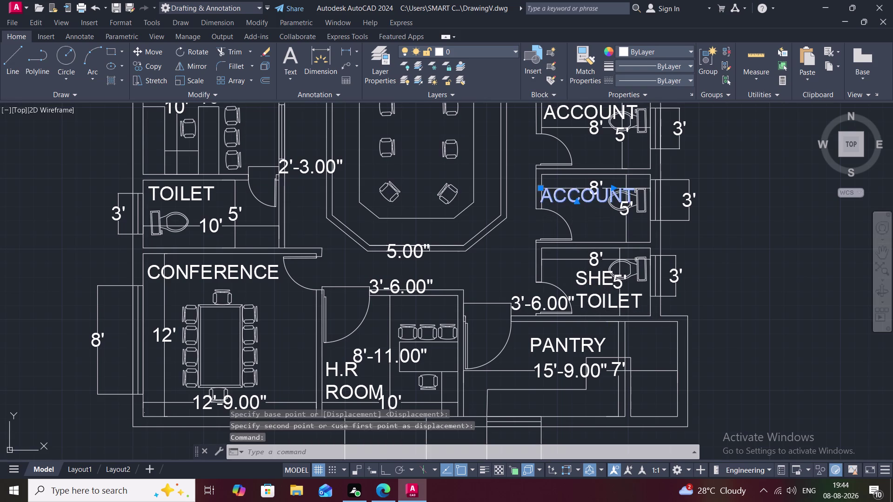
Delete the second ACCOUNT label.
key(Escape)
click(579, 195)
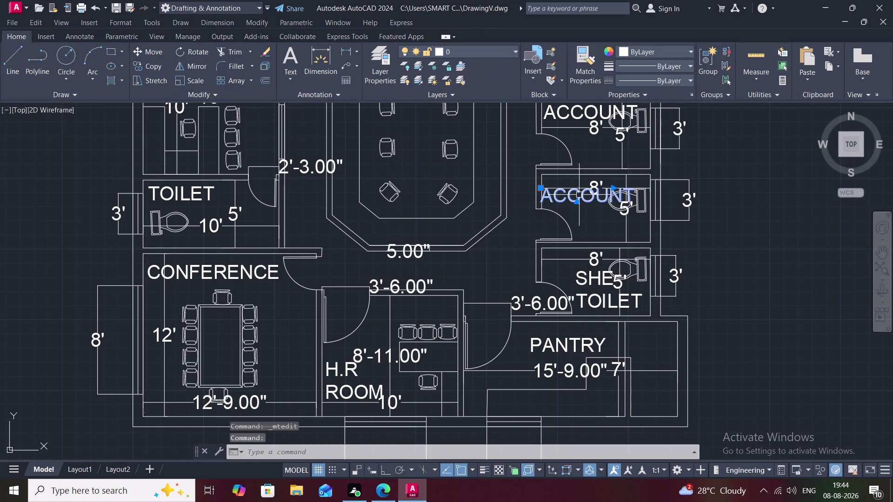
key(Delete)
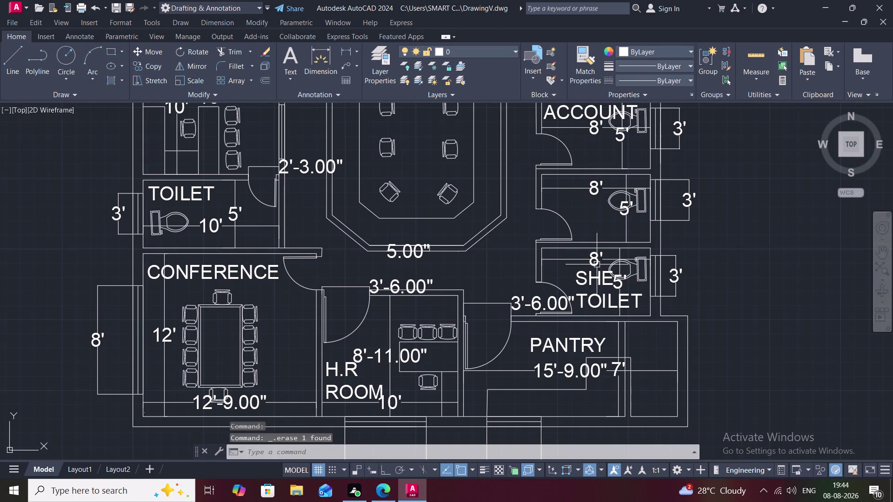
Copy the SHE TOILET label into the room above.
click(597, 282)
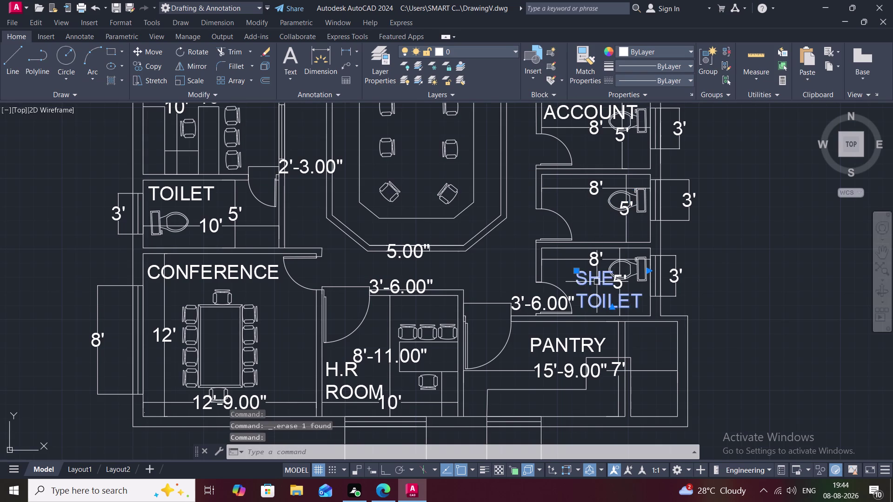
key(c)
key(o)
key(space)
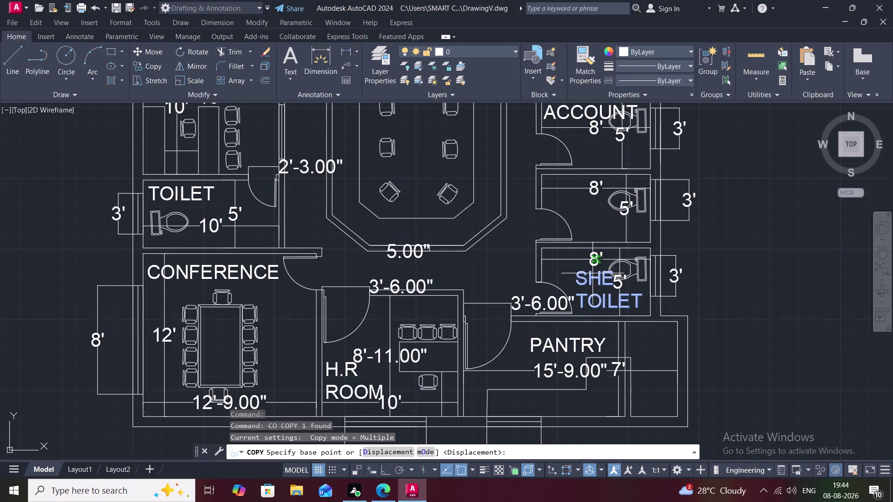
click(591, 285)
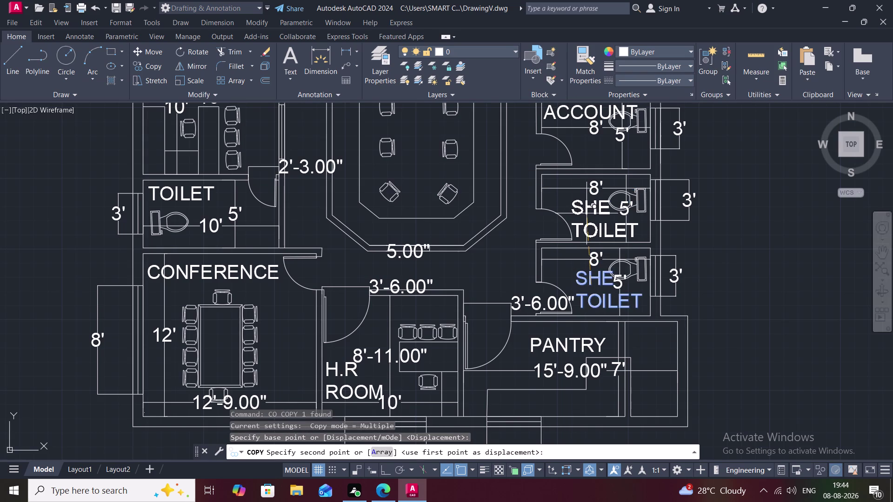
click(586, 213)
key(Escape)
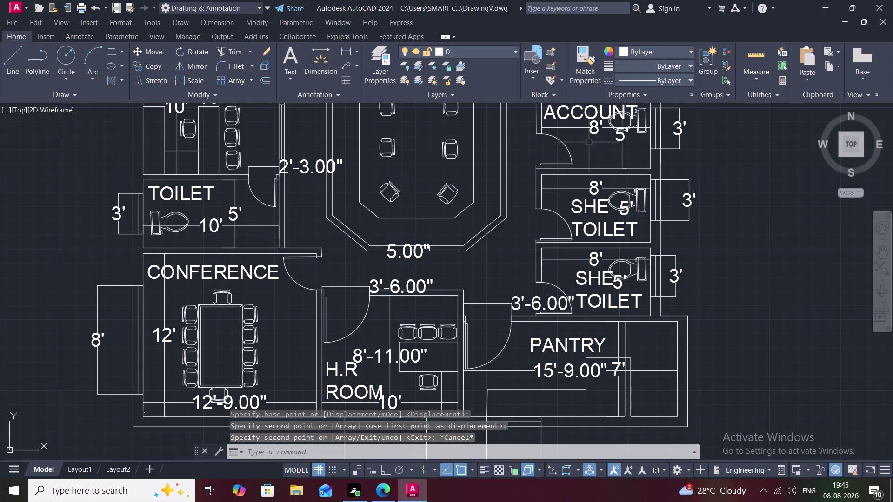
click(582, 103)
Clear the ACCOUNT text from the top room's label.
double_click(584, 110)
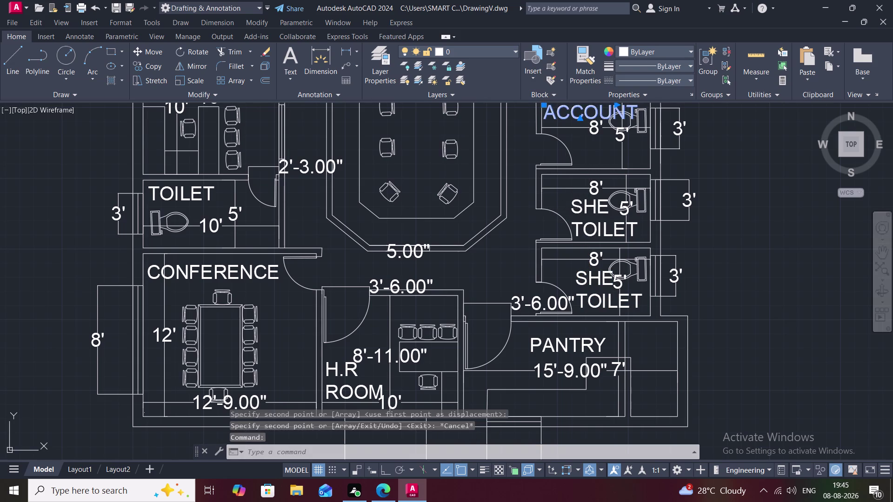
middle_drag(621, 114, 621, 156)
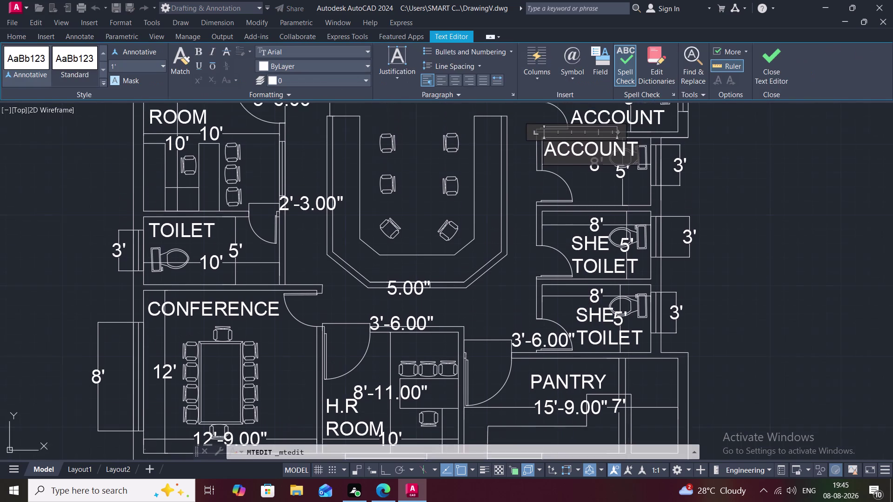
click(632, 158)
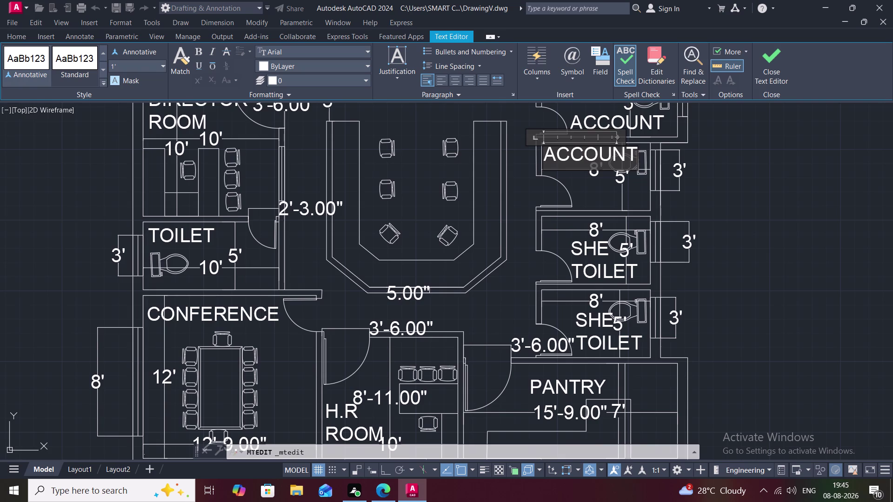
key(BackSpace)
key(BackSpace)
key(BackSpace)
key(BackSpace)
key(BackSpace)
key(BackSpace)
key(BackSpace)
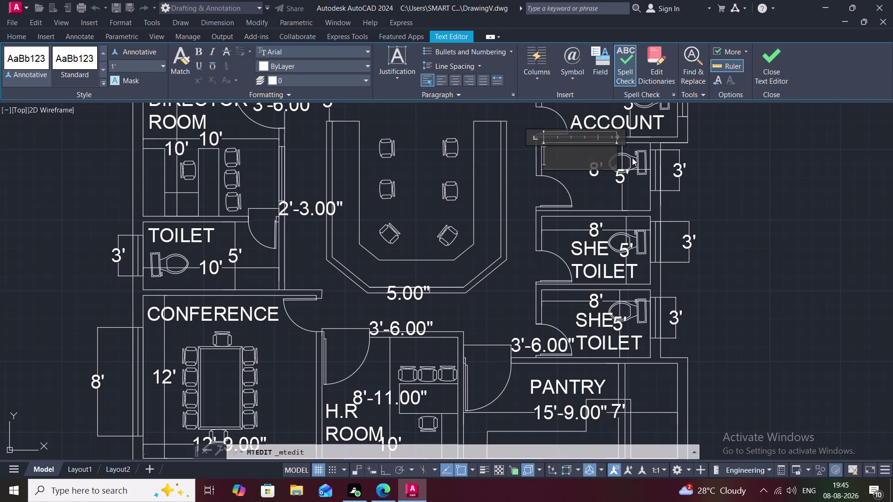
Enter the two-line label HE TOILET, correcting a mistyped HE'S.
text(HE)
text('S)
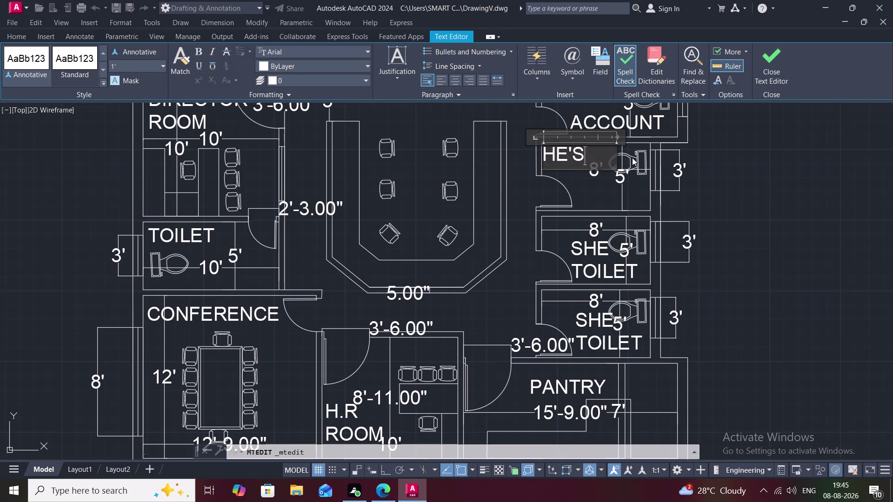
key(space)
key(BackSpace)
key(BackSpace)
key(BackSpace)
key(Return)
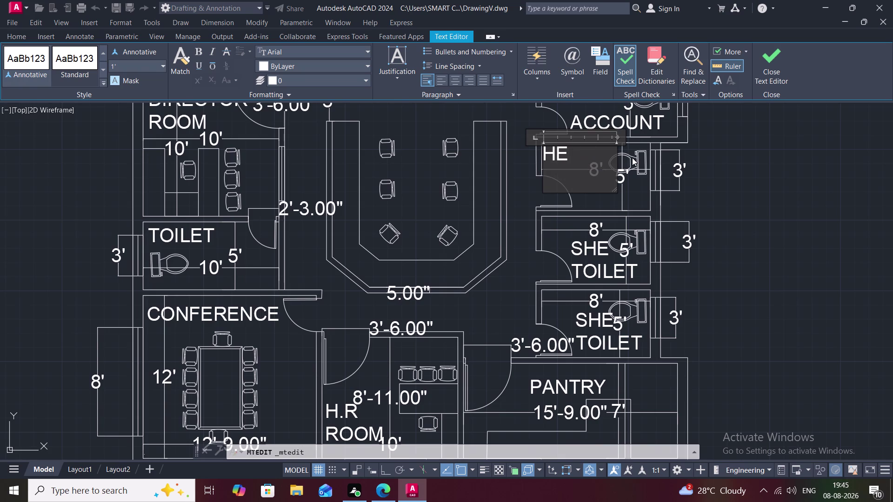
text(TOIL)
text(ET)
key(space)
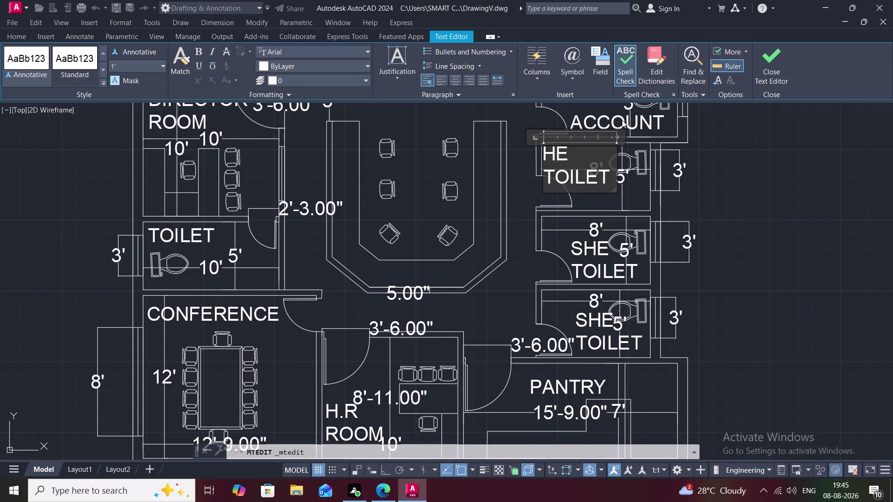
click(689, 215)
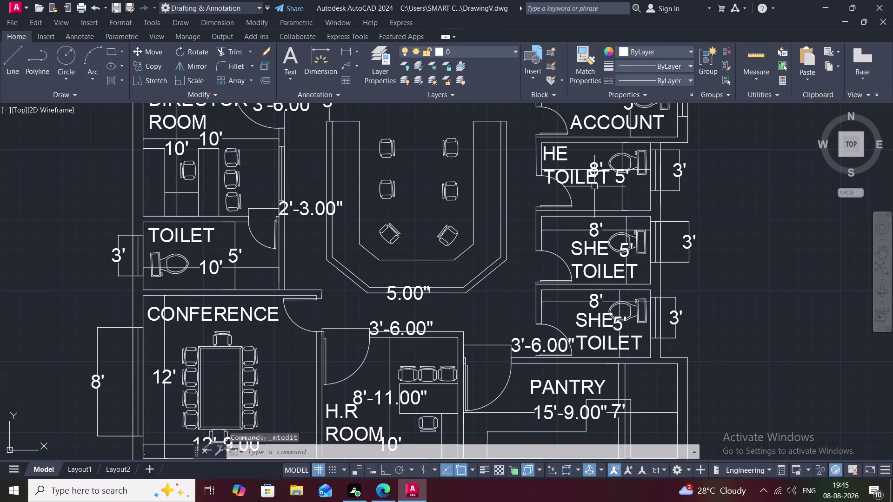
Move the HE TOILET label lower in the toilet to clear the dimensions.
key(m)
key(space)
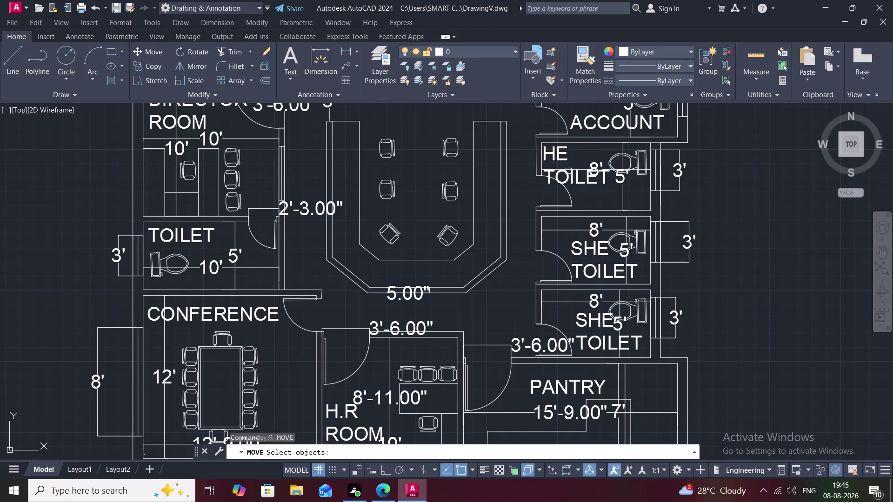
click(568, 171)
right_click(568, 171)
click(568, 171)
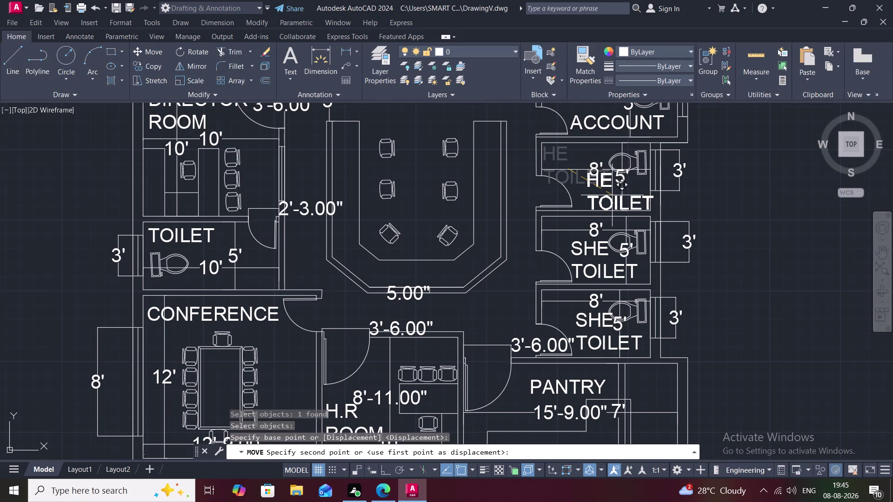
click(607, 192)
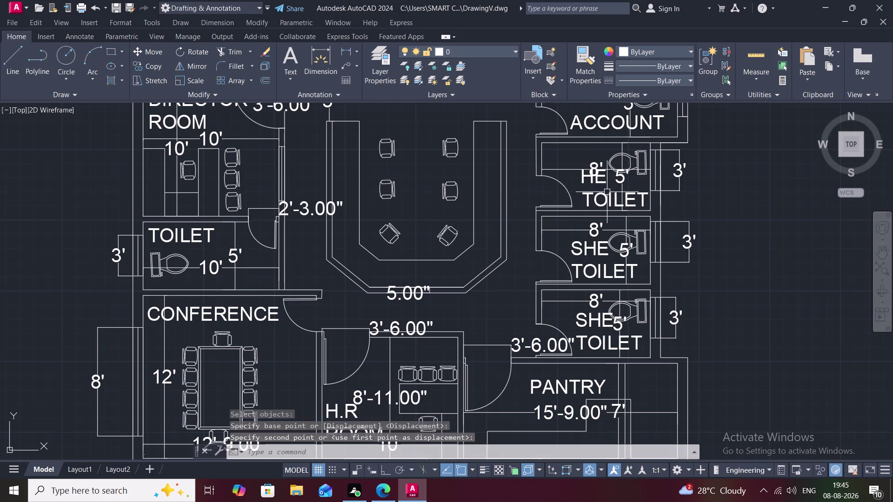
Delete the small stray object beside the toilet.
click(593, 166)
key(Delete)
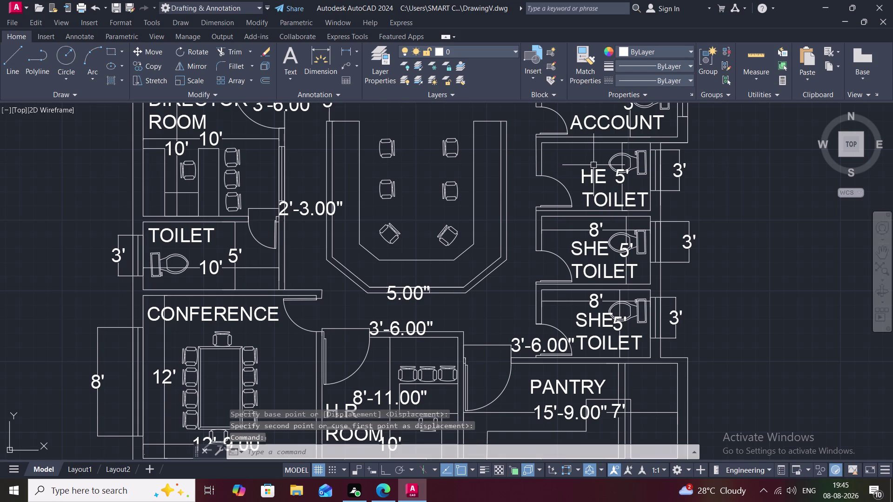
click(348, 46)
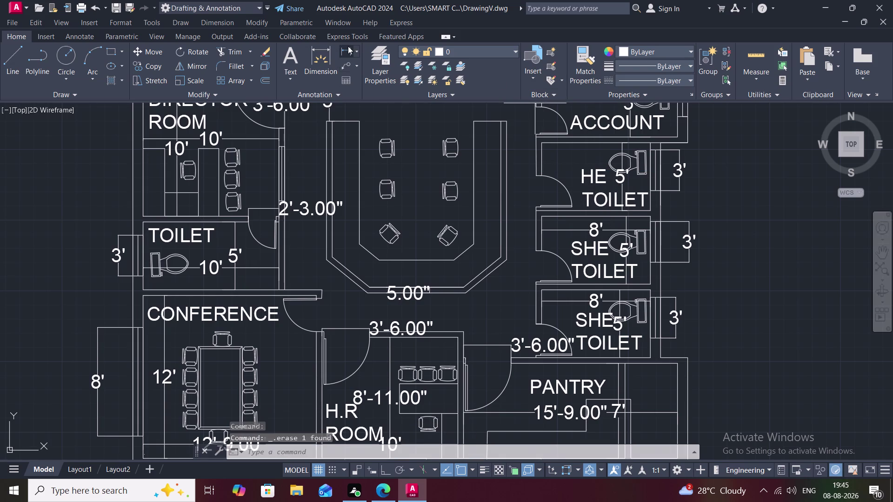
Begin a linear dimension in the upper toilet room.
click(542, 154)
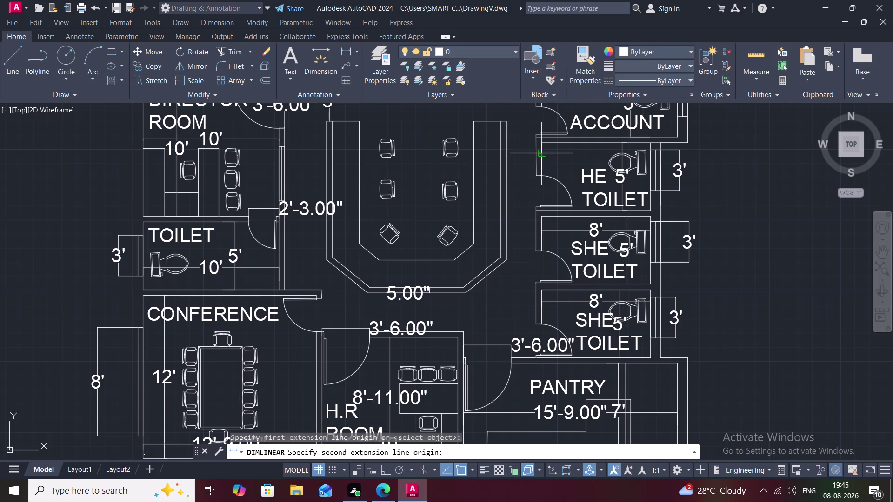
click(649, 156)
click(649, 157)
Delete the misplaced ACCOUNT label in the upper toilet.
scroll(down, 3)
middle_drag(627, 156, 555, 275)
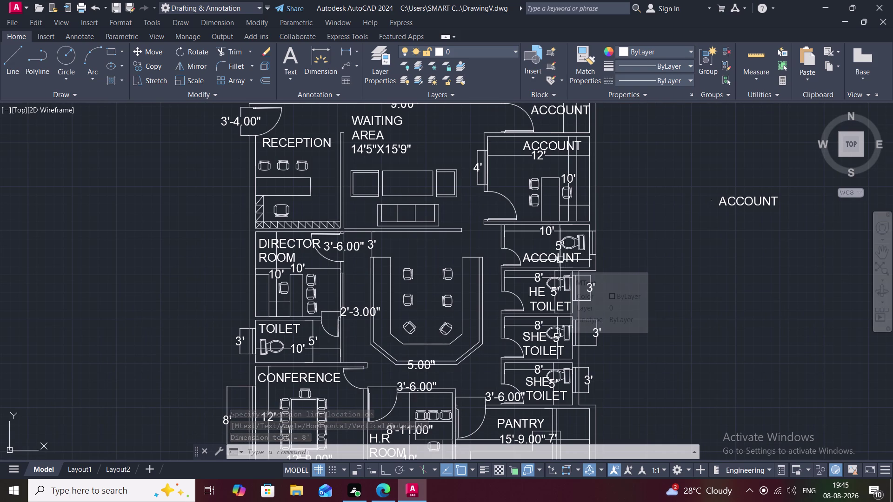
double_click(560, 260)
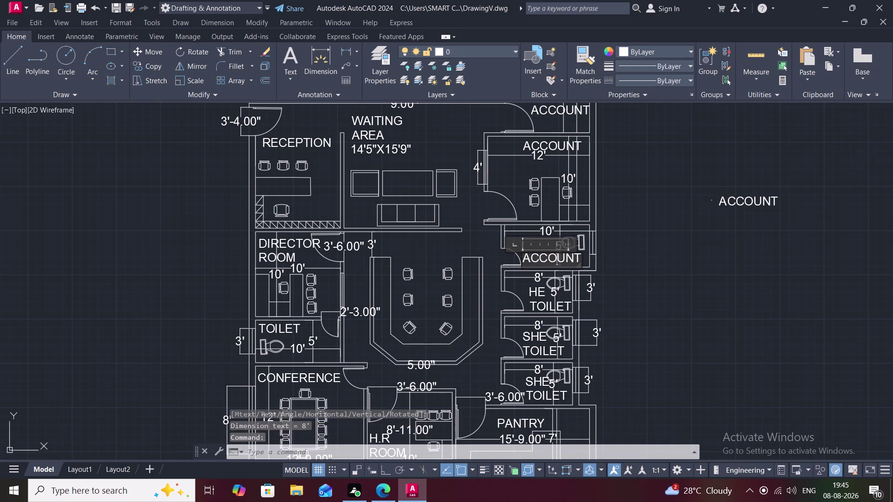
key(Escape)
key(Escape)
click(560, 260)
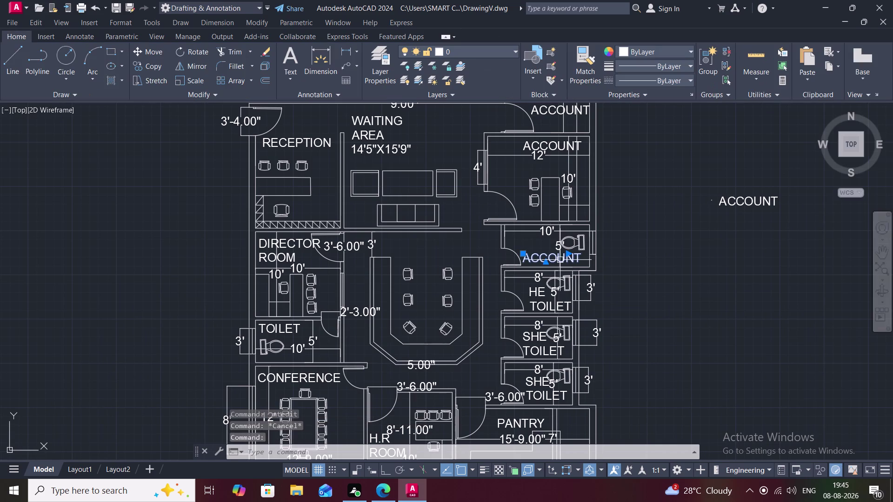
key(Delete)
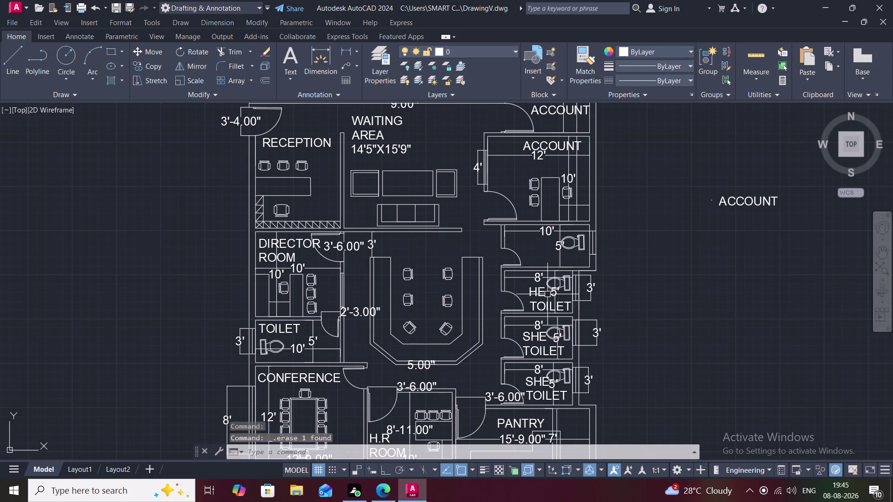
Copy the HE TOILET label into the upper toilet with CO.
text(CO)
key(space)
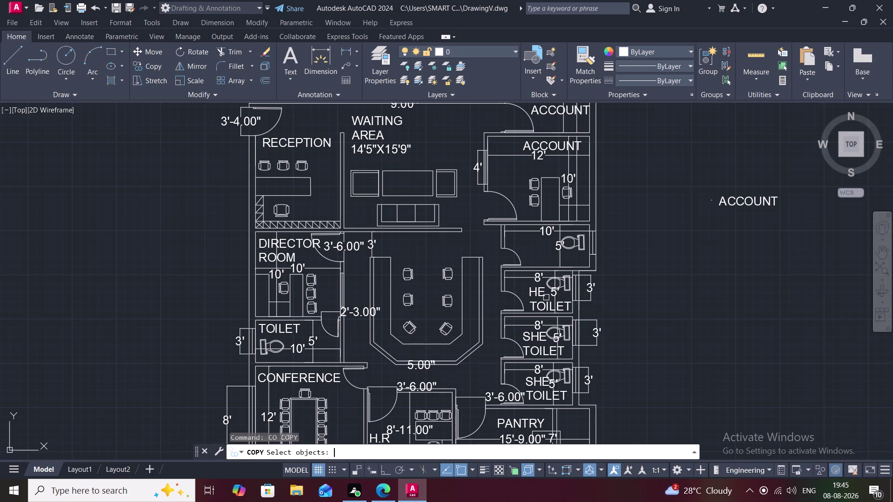
click(541, 307)
right_click(540, 306)
click(540, 306)
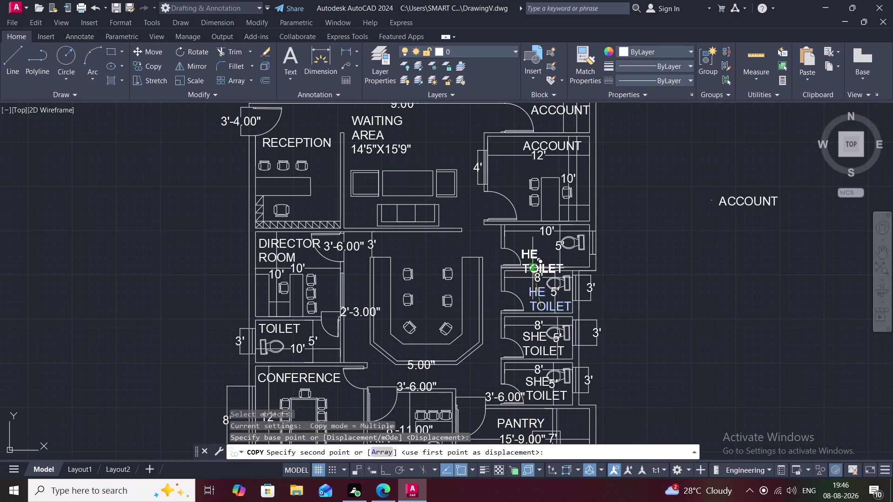
click(535, 257)
key(Escape)
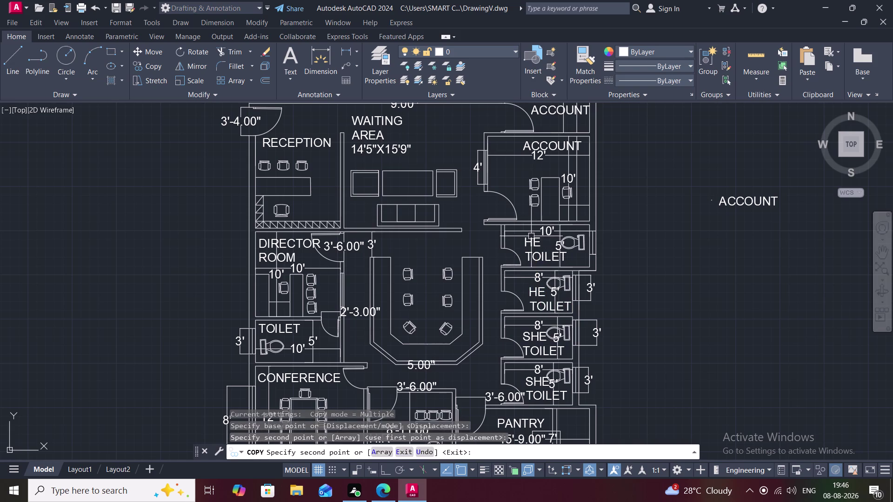
double_click(542, 146)
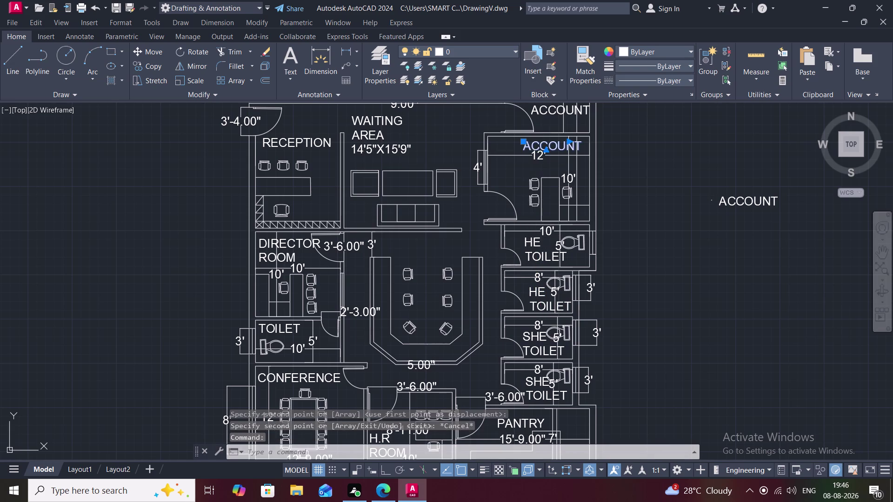
Replace the top room's ACCOUNT text with MANAGER ROOM.
click(579, 147)
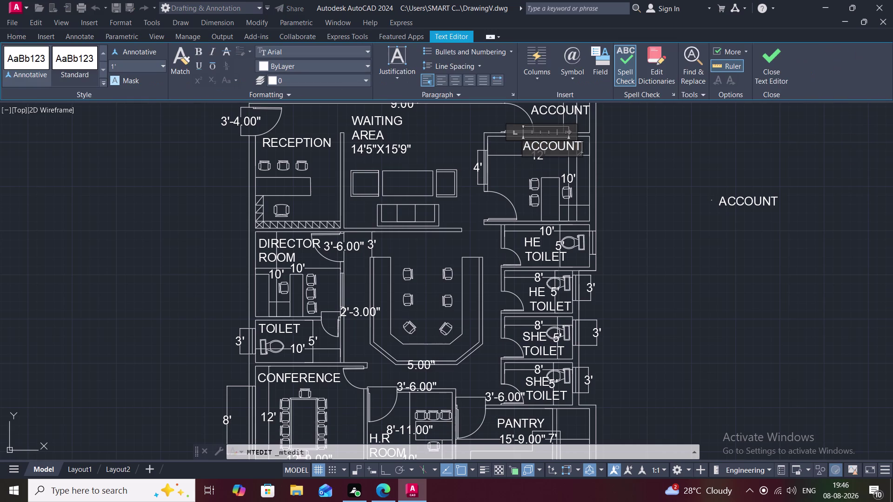
key(BackSpace)
key(BackSpace)
key(BackSpace)
key(BackSpace)
key(BackSpace)
key(BackSpace)
key(BackSpace)
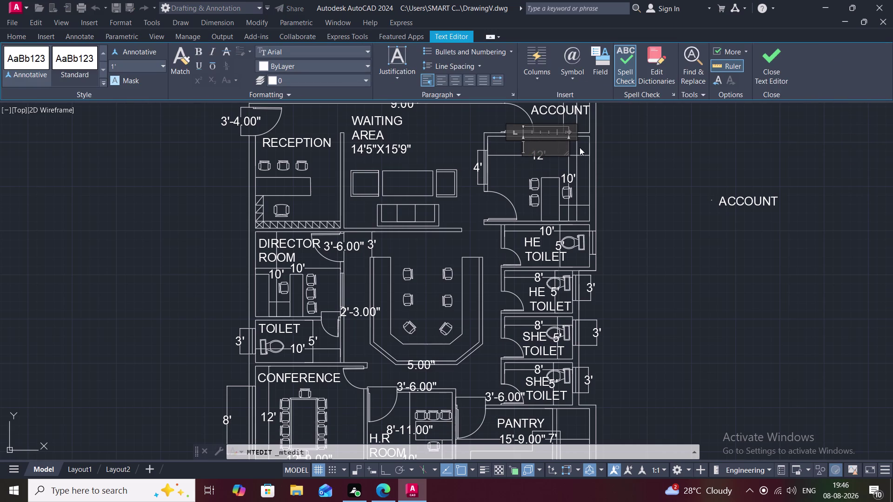
text(MANA)
text(GER RO)
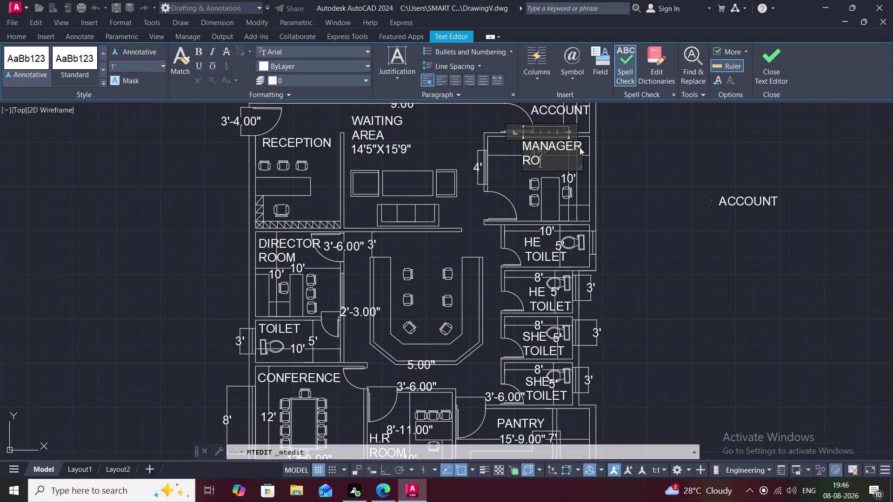
text(OM)
click(608, 167)
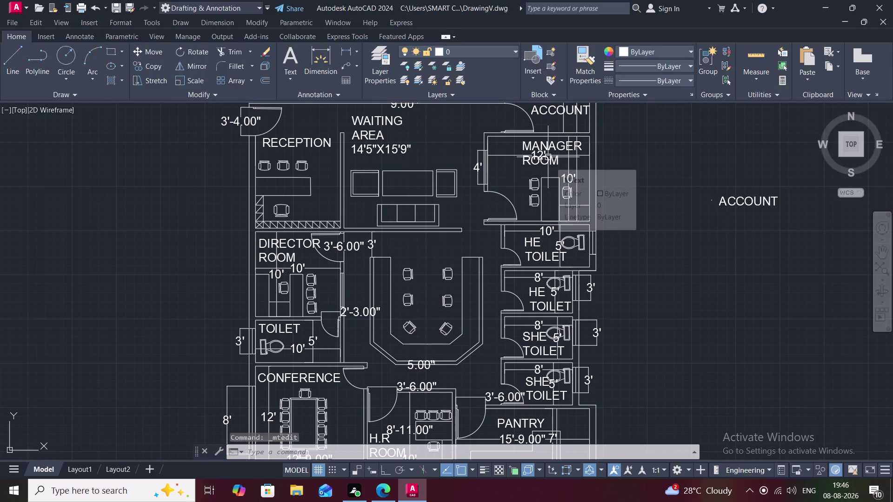
Move the MANAGER ROOM label further left within the room.
text(M)
key(space)
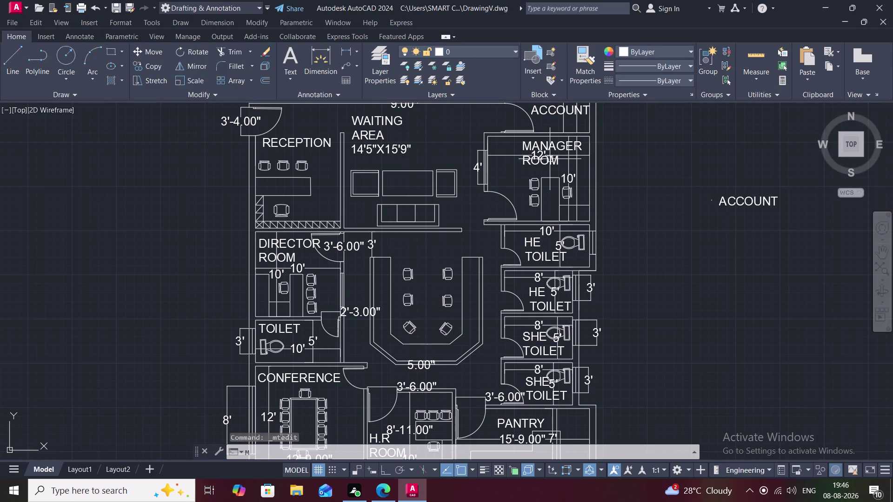
click(550, 159)
click(531, 147)
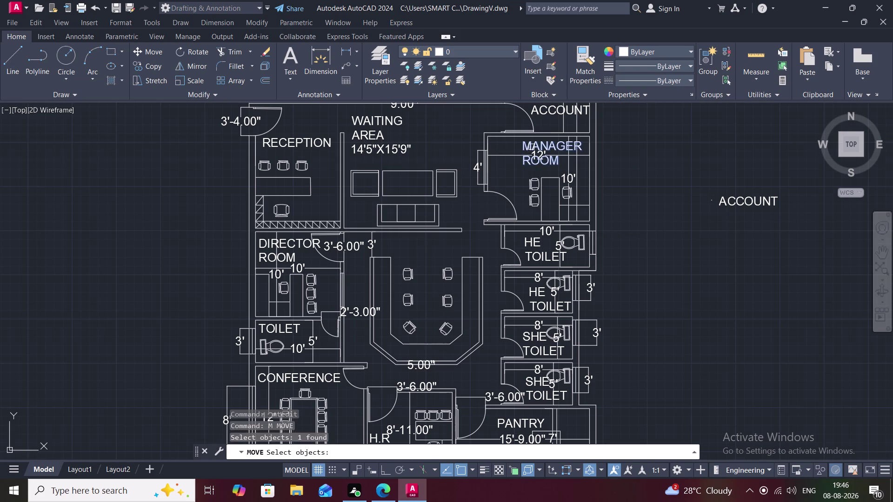
right_click(531, 147)
click(531, 147)
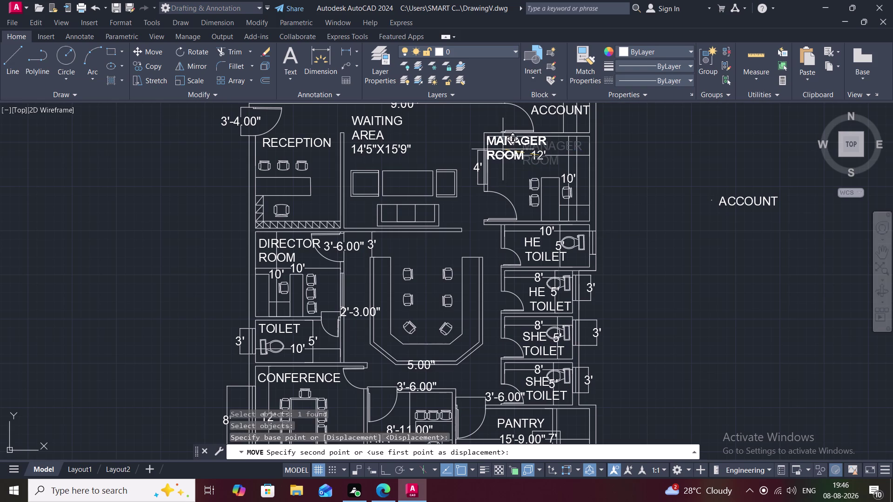
click(503, 151)
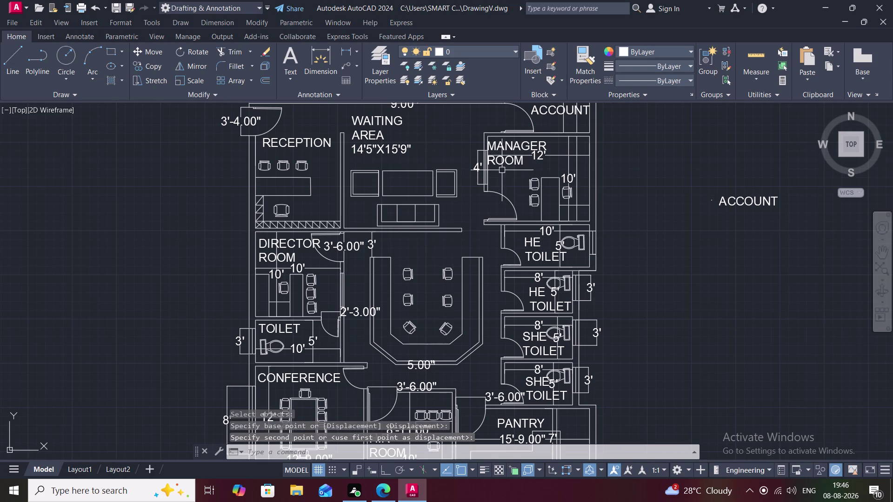
middle_drag(532, 162, 521, 276)
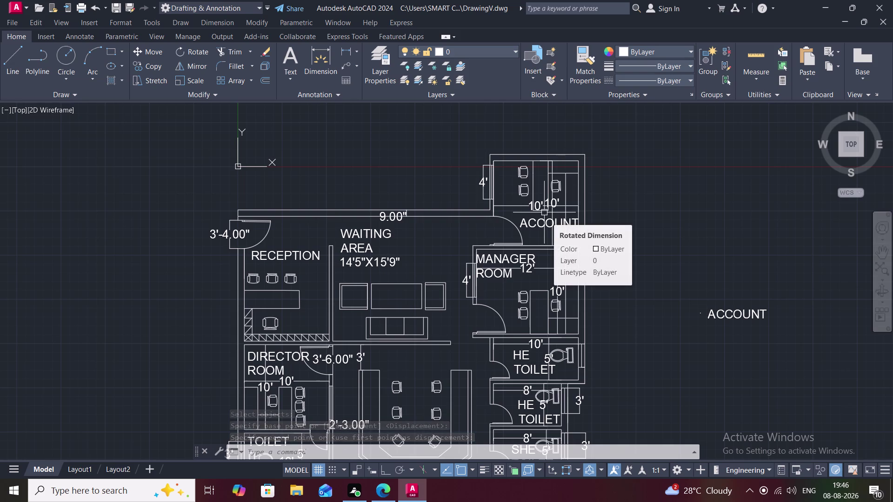
Erase the text of the ACCOUNT label above the manager room.
double_click(544, 221)
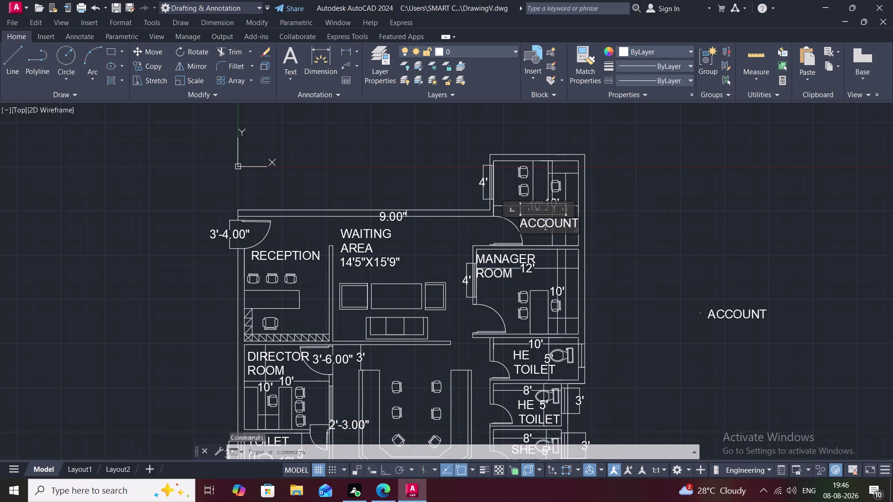
click(576, 223)
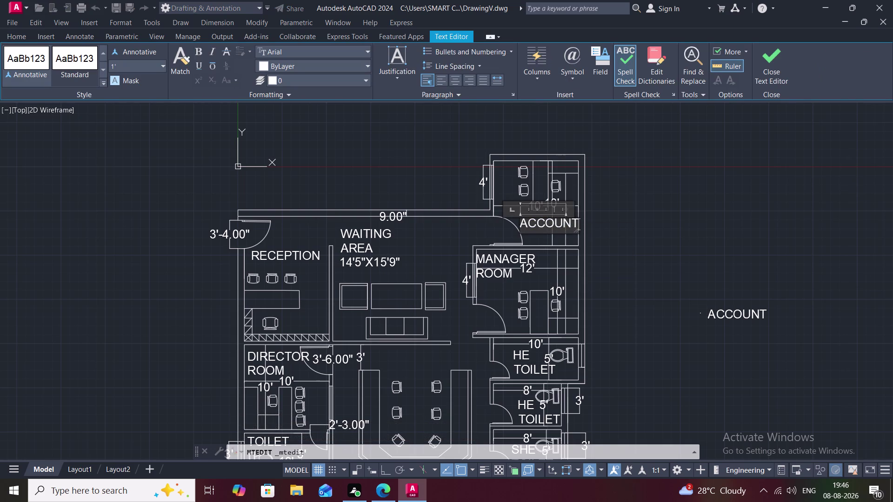
key(BackSpace)
key(BackSpace)
key(BackSpace)
key(BackSpace)
key(BackSpace)
key(BackSpace)
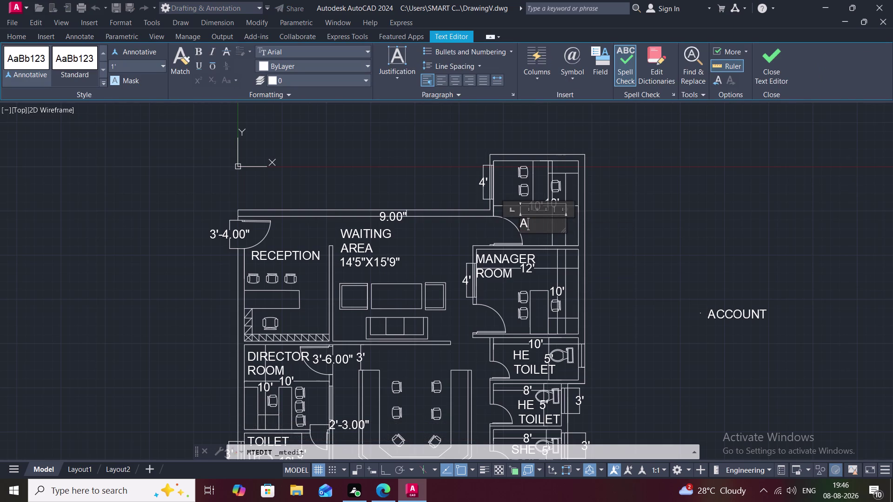
key(BackSpace)
key(Escape)
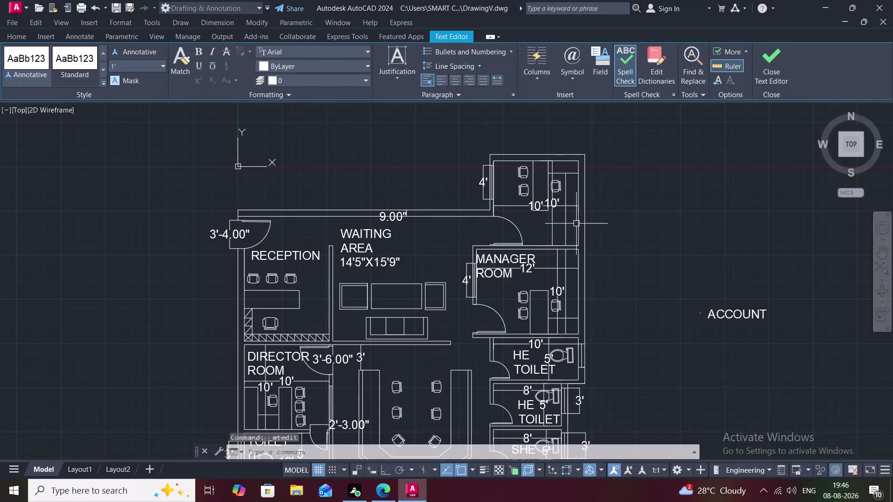
Copy the spare ACCOUNT label from beside the plan into the top room.
key(c)
key(o)
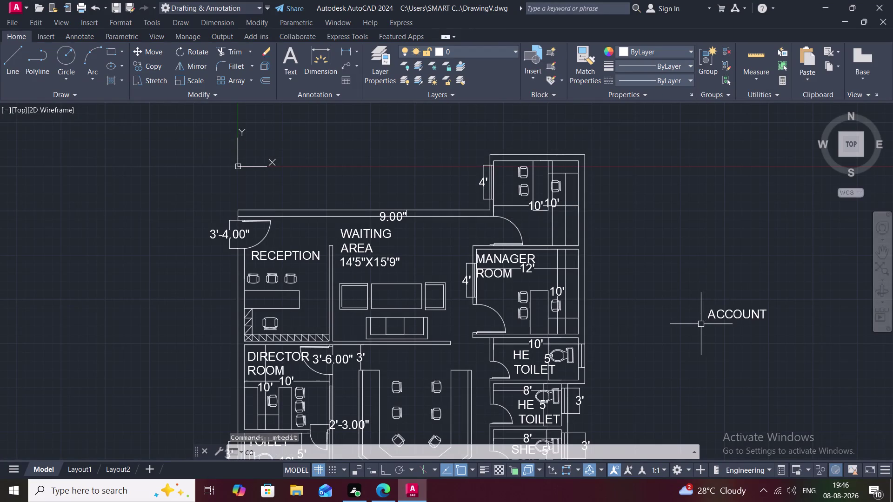
key(space)
click(716, 314)
right_click(716, 314)
click(716, 314)
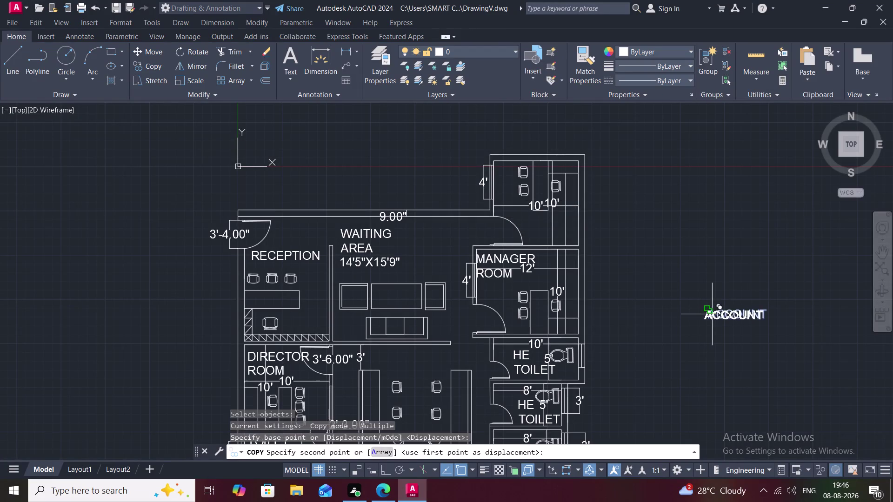
click(528, 226)
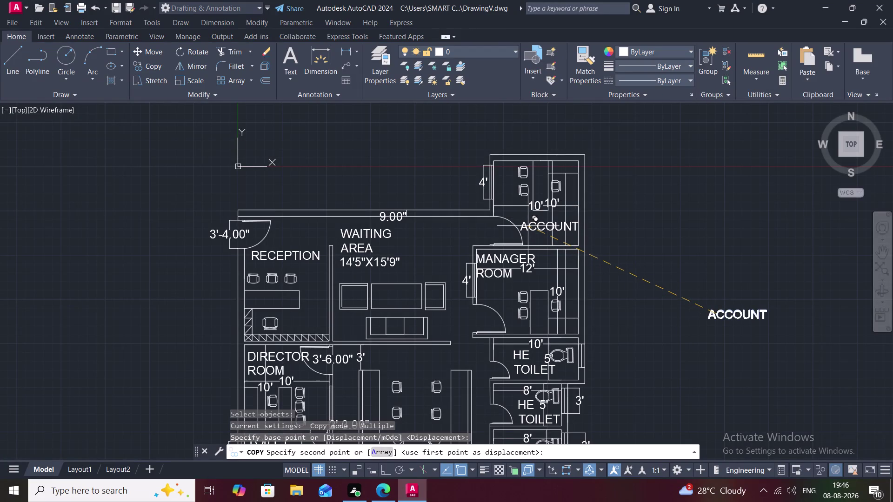
key(Escape)
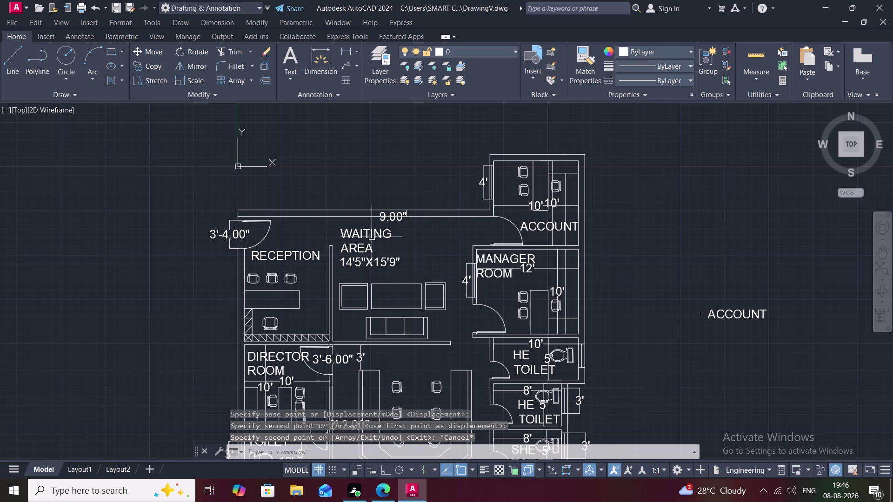
double_click(371, 237)
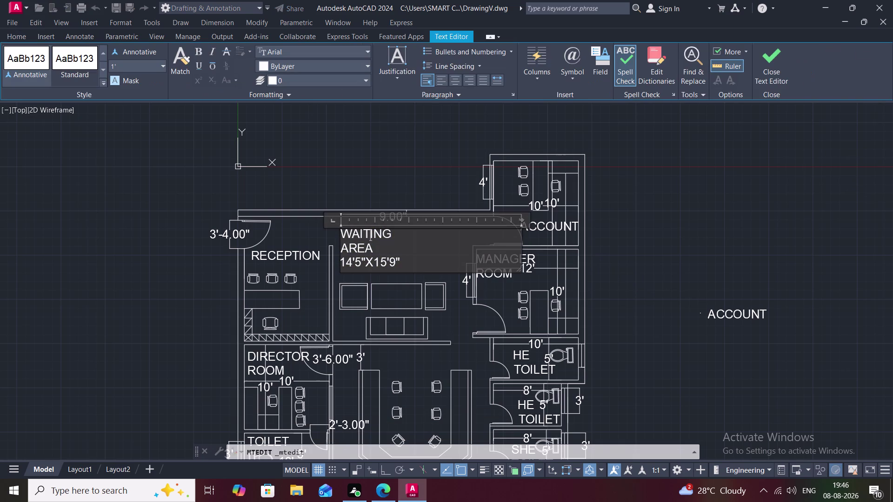
Copy the WAITING AREA label into the lower central room with CO.
key(Escape)
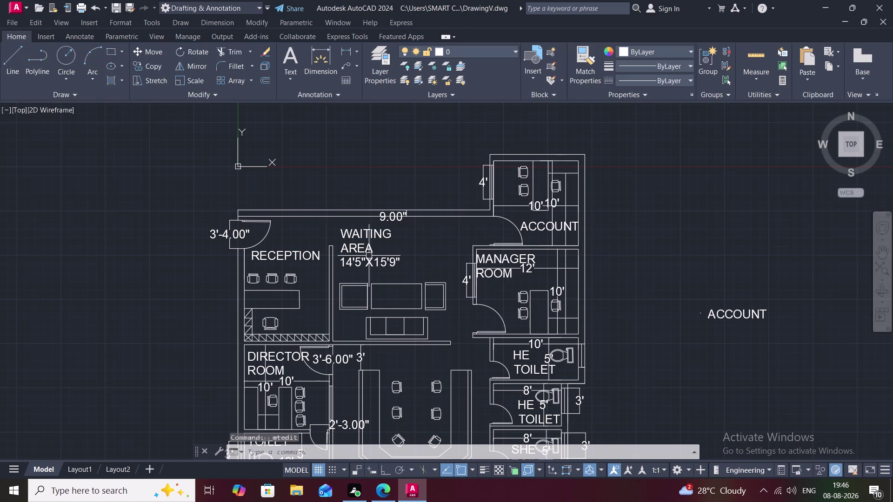
text(CO)
key(space)
click(367, 248)
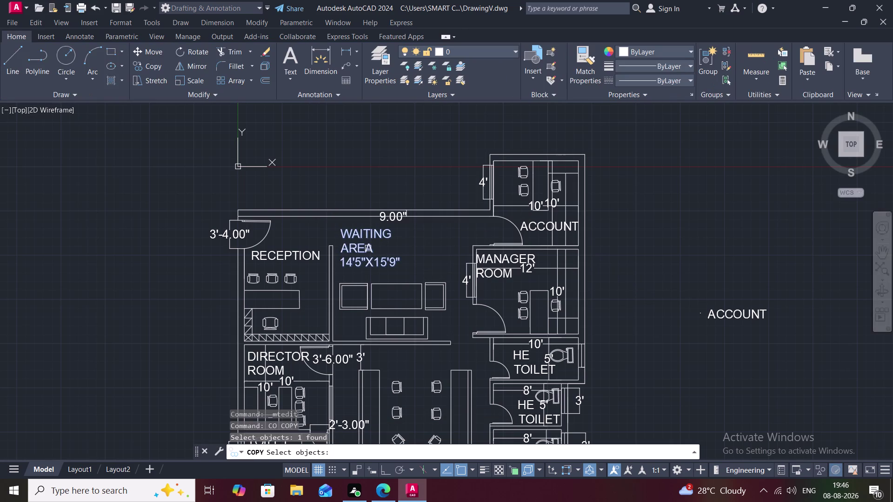
right_click(368, 248)
click(368, 248)
click(368, 259)
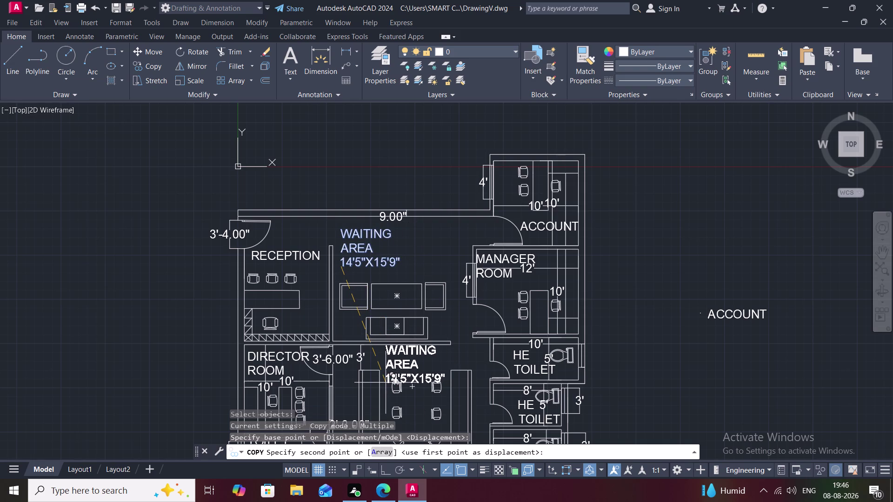
click(386, 383)
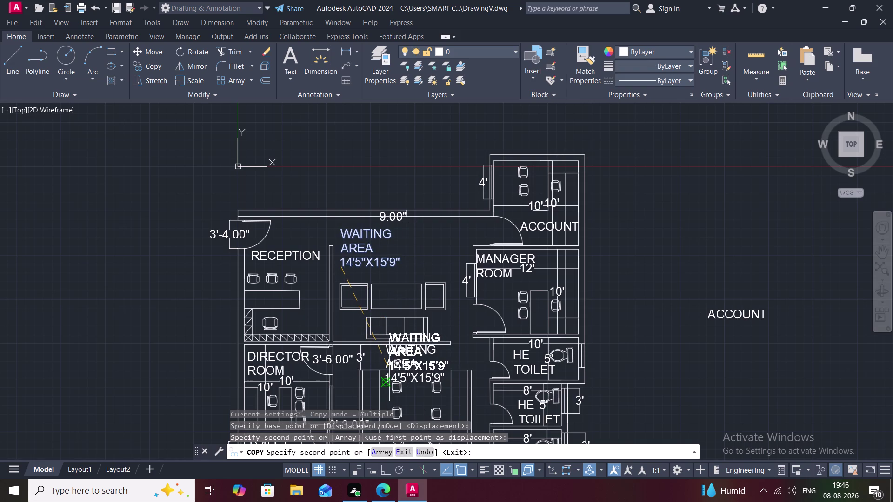
key(Escape)
Join WAITING and AREA onto one line in the copied label.
double_click(397, 368)
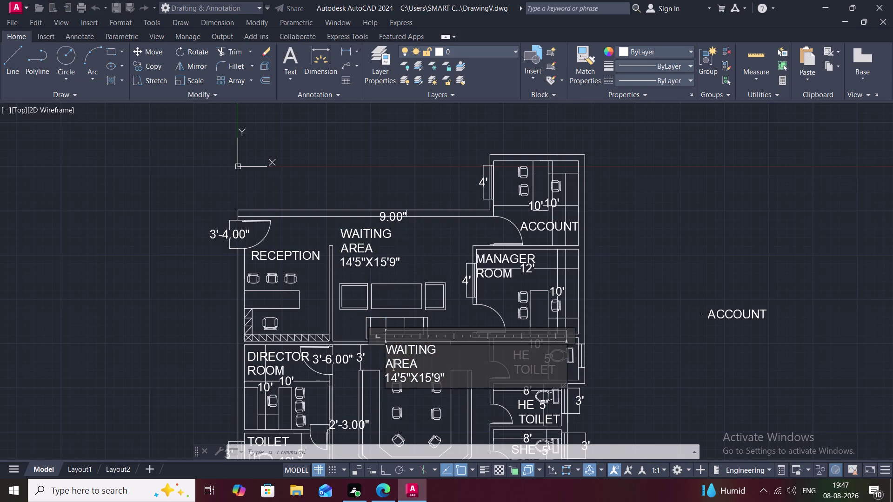
click(386, 362)
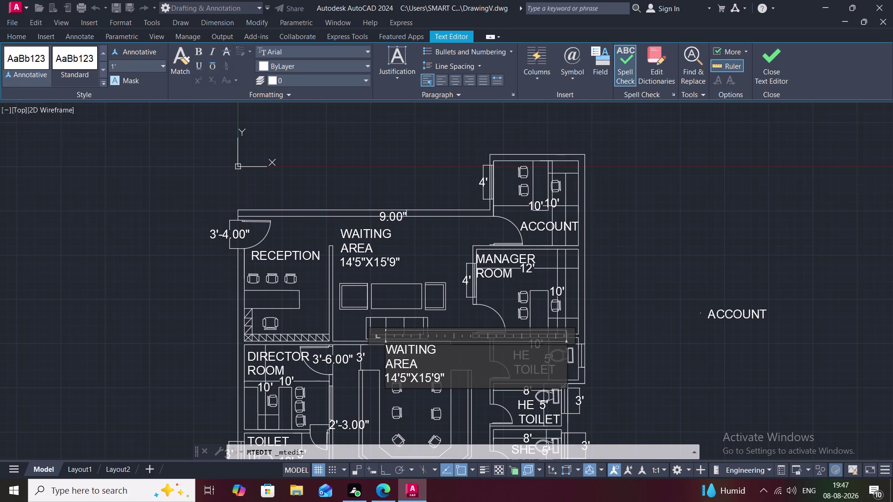
key(BackSpace)
key(BackSpace)
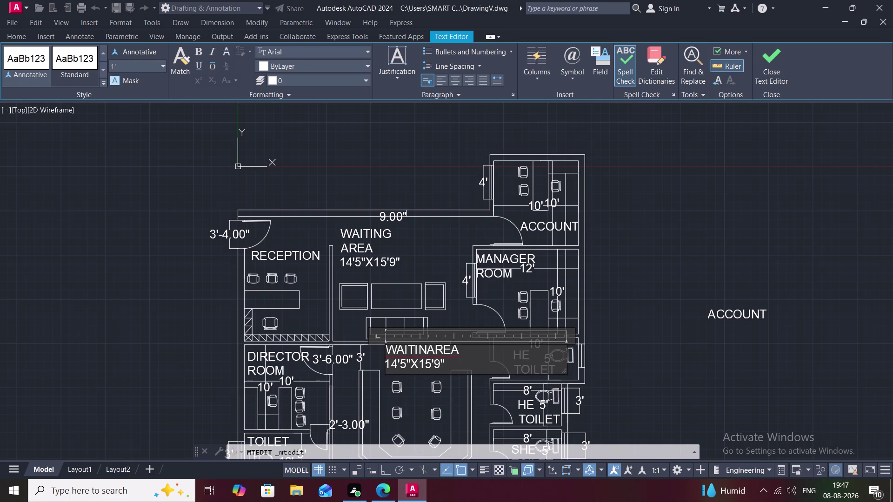
key(g)
key(space)
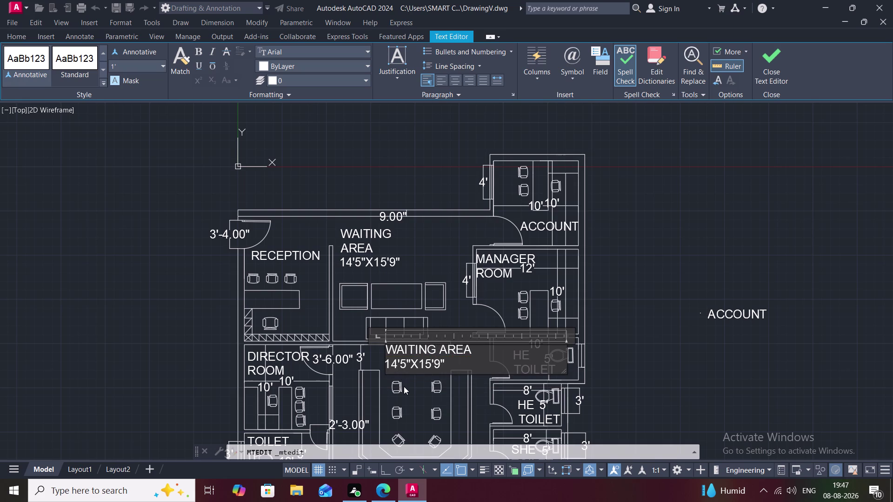
Replace the old room size with 12'5" X 10'3" and close the editor.
click(445, 365)
key(BackSpace)
key(BackSpace)
key(BackSpace)
key(BackSpace)
key(BackSpace)
key(BackSpace)
key(BackSpace)
key(BackSpace)
key(BackSpace)
key(BackSpace)
key(BackSpace)
text(1)
text(2)
key(apostrophe)
text(5)
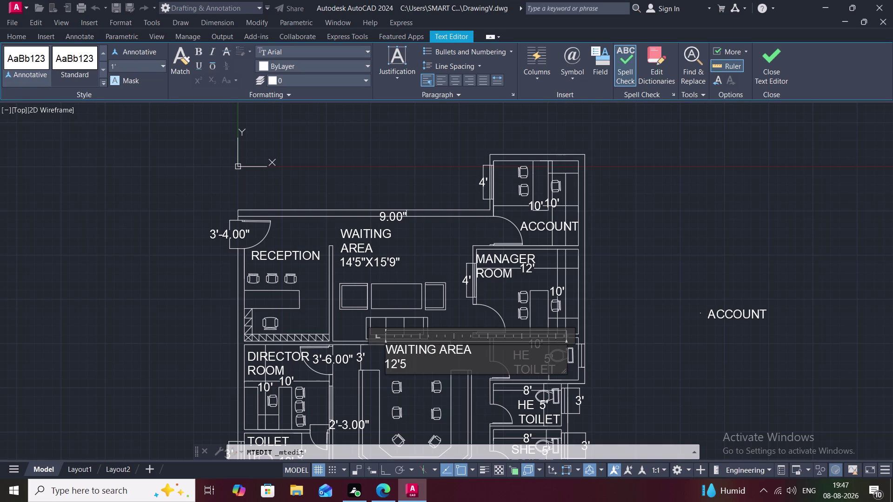
text(")
key(space)
text(X)
key(space)
text(10)
key(apostrophe)
text(3")
click(449, 392)
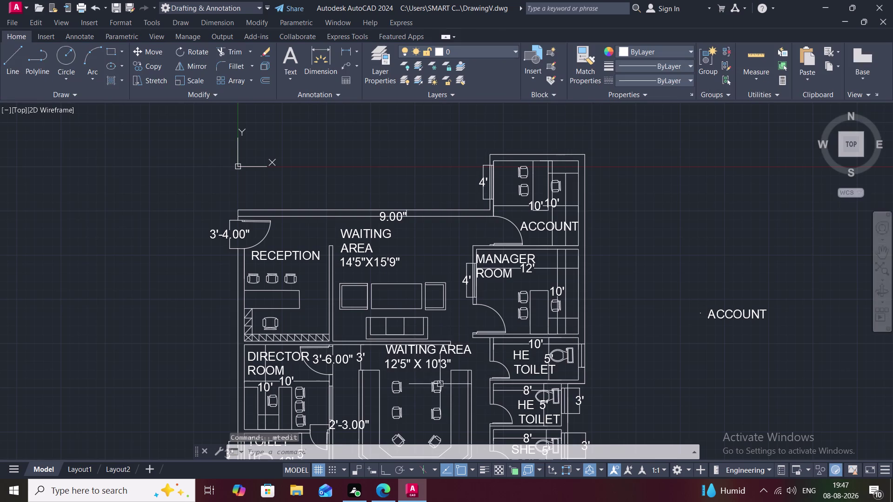
Delete the stray ACCOUNT label beside the plan.
scroll(down, 3)
middle_drag(434, 379, 410, 276)
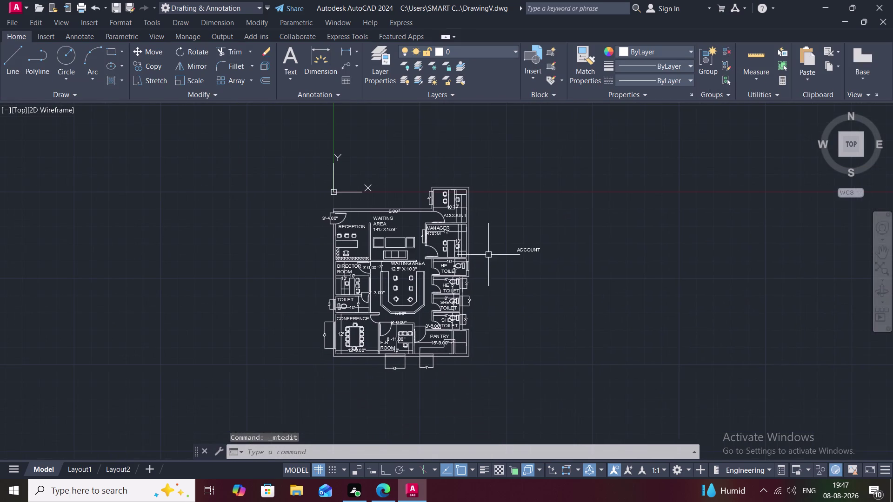
click(527, 250)
key(Delete)
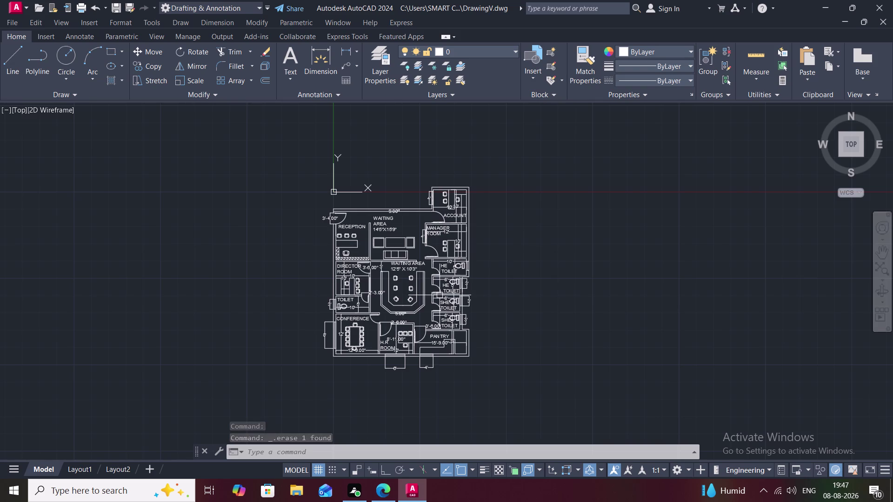
Reframe the plan and open, then close, both WAITING AREA labels unchanged.
middle_drag(385, 196, 416, 230)
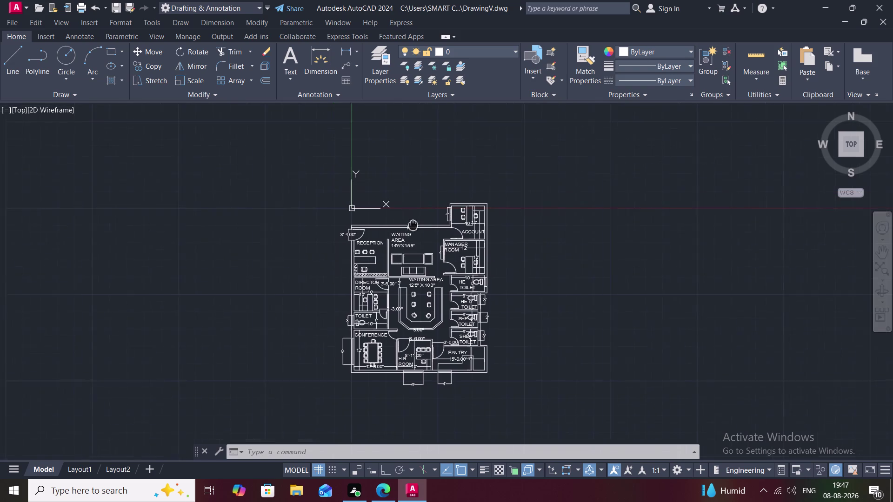
middle_drag(416, 230, 420, 241)
scroll(down, 3)
scroll(up, 3)
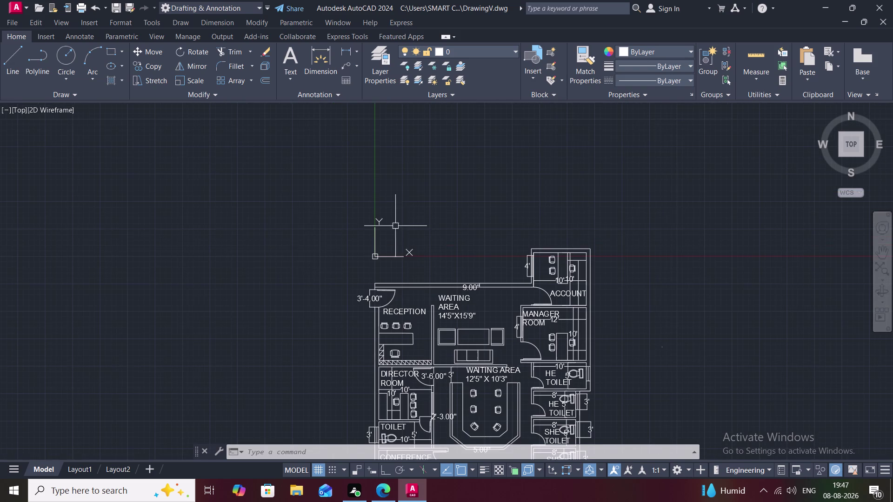
double_click(444, 302)
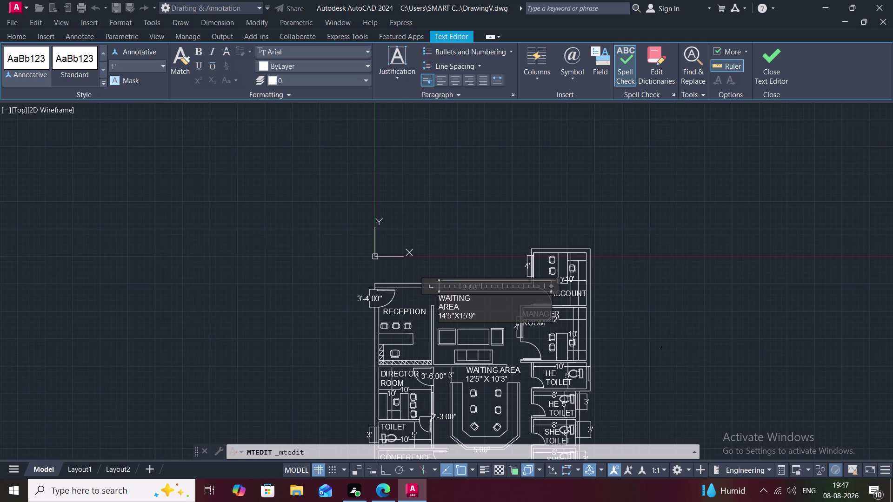
key(Escape)
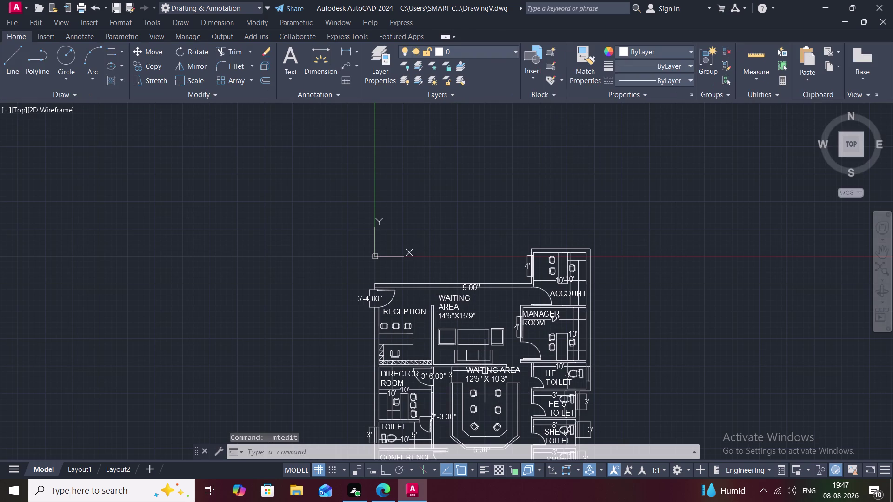
double_click(485, 372)
key(Escape)
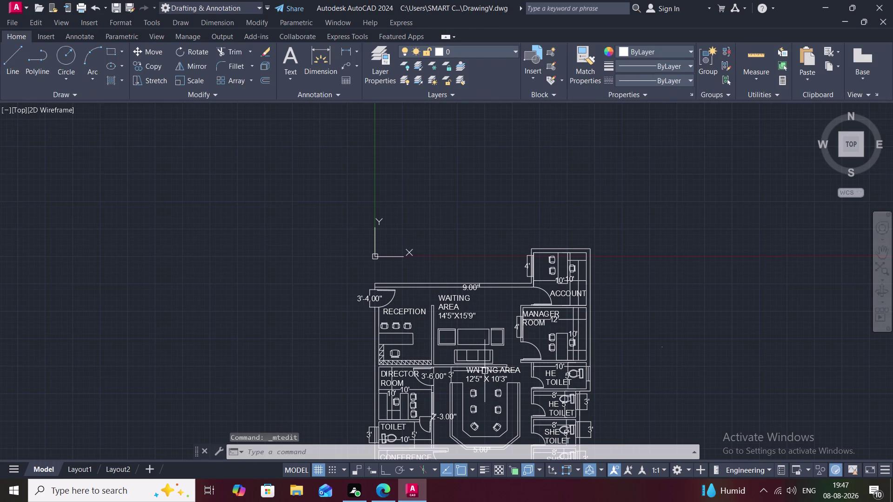
Start COPY and select the lower WAITING AREA 12'5" X 10'3" label.
key(c)
key(o)
key(space)
click(482, 370)
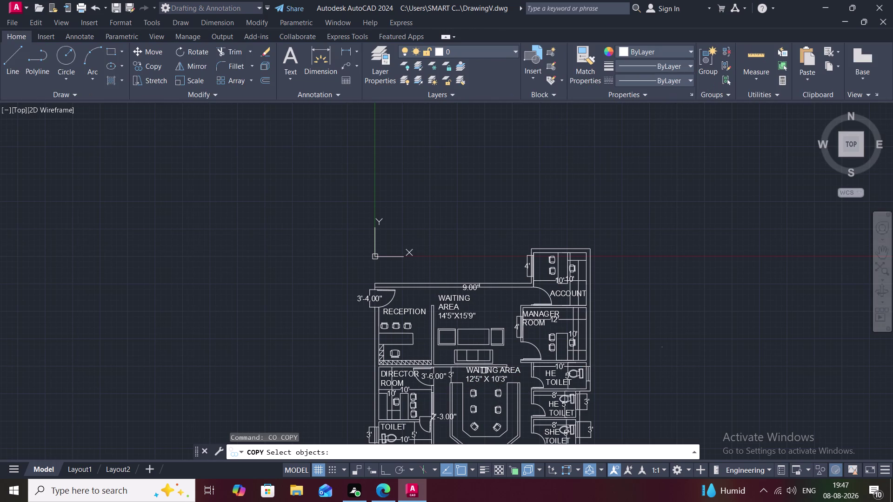
click(477, 375)
right_click(477, 375)
Place the copied label above the floor plan.
click(478, 375)
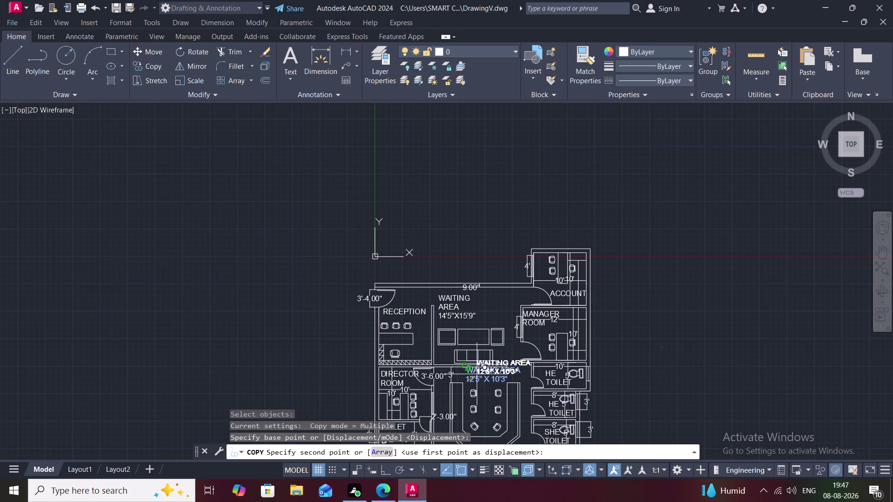
click(453, 221)
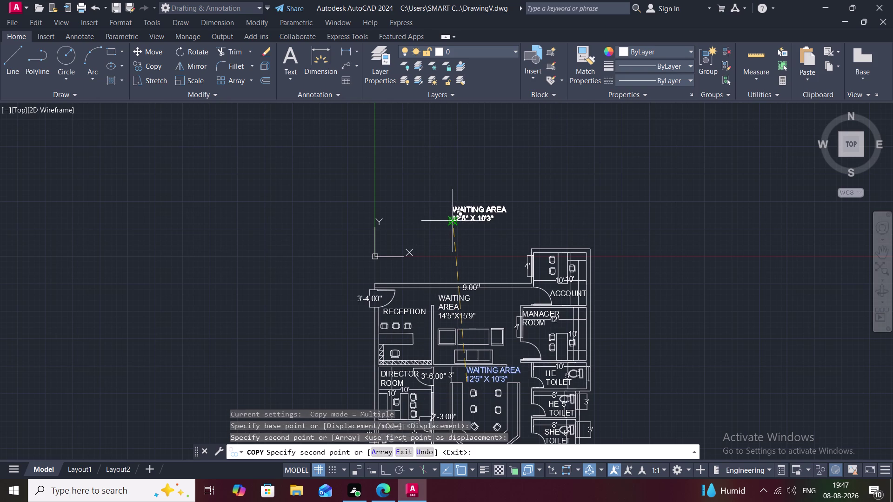
key(Escape)
Erase all the WAITING AREA text from the copied label.
double_click(467, 218)
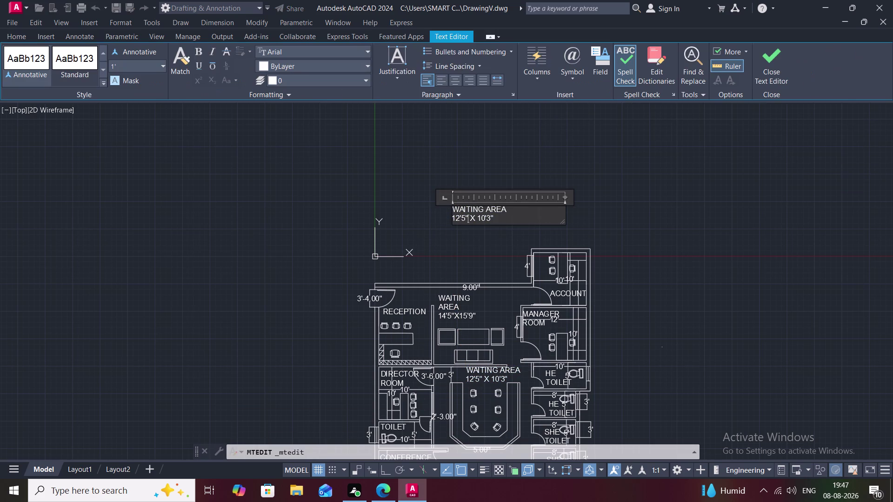
click(495, 219)
key(BackSpace)
key(BackSpace)
key(BackSpace)
key(BackSpace)
key(BackSpace)
key(BackSpace)
key(BackSpace)
key(BackSpace)
key(BackSpace)
key(BackSpace)
key(BackSpace)
key(BackSpace)
key(BackSpace)
key(BackSpace)
key(BackSpace)
key(BackSpace)
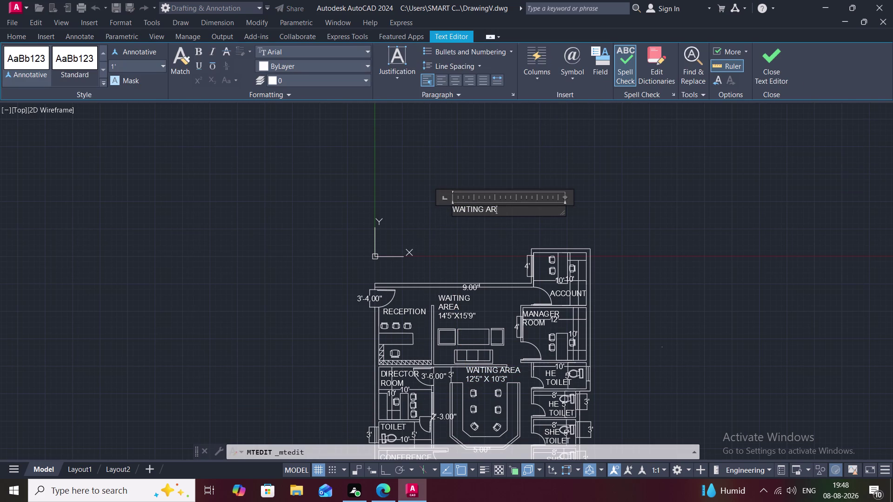
key(BackSpace)
key(BackSpace)
key(BackSpace)
key(BackSpace)
key(BackSpace)
key(BackSpace)
key(BackSpace)
key(BackSpace)
key(BackSpace)
key(BackSpace)
Type the title PLAN OF A OFFICE BULIDING into the label.
text(P)
text(LAN)
key(space)
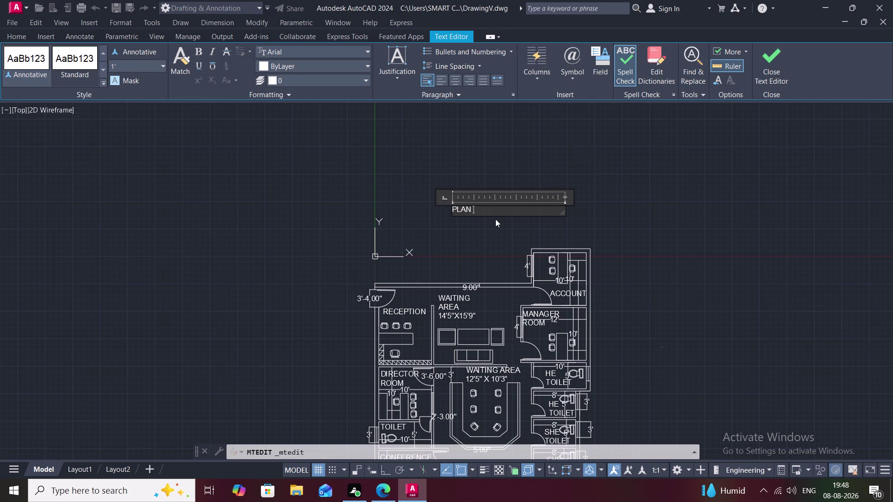
text(OF)
key(space)
text(A)
key(space)
text(O)
text(FF)
text(I)
text(CE)
key(space)
text(BULID)
text(ING)
key(space)
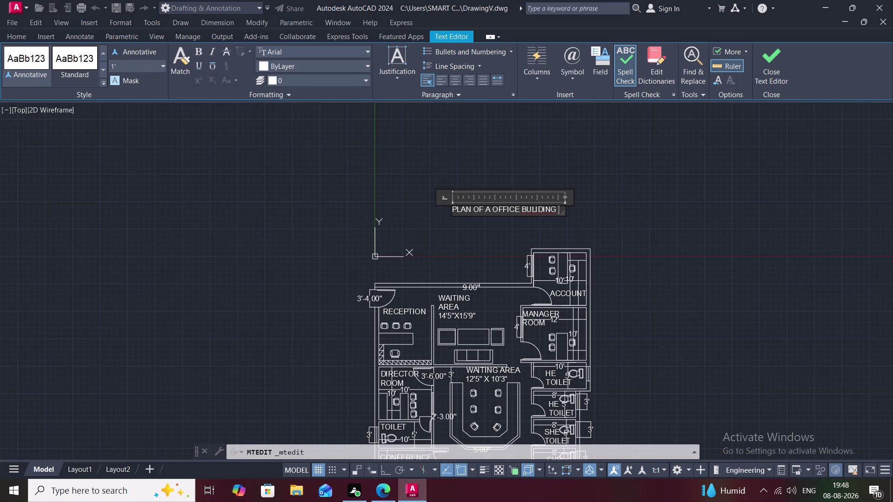
Make a small edit to the title text and close the Text Editor.
click(123, 67)
key(BackSpace)
key(2)
key(apostrophe)
double_click(453, 204)
double_click(455, 205)
double_click(452, 209)
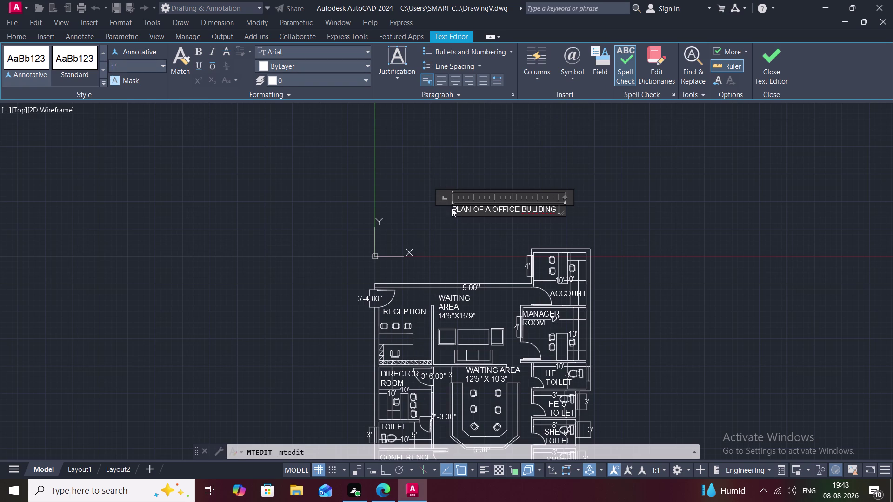
click(456, 209)
click(455, 210)
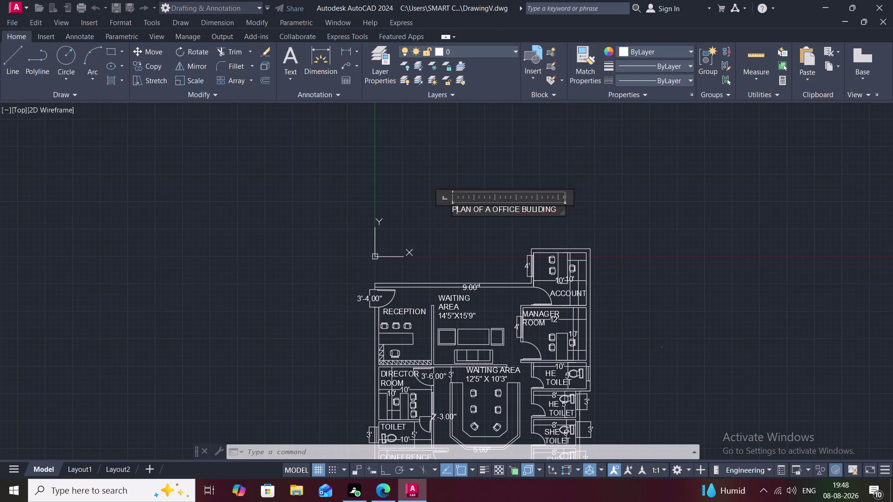
Set the title MText height to 2'.
double_click(456, 210)
click(125, 65)
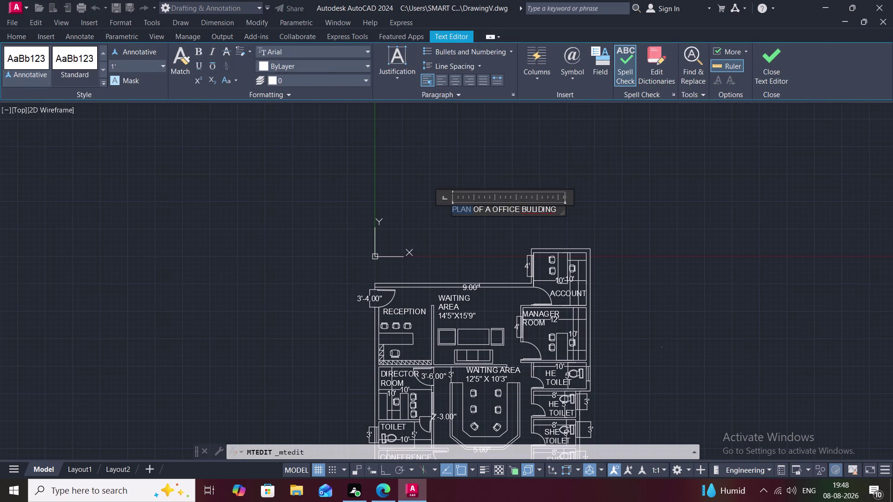
key(BackSpace)
text(2)
text(')
key(Return)
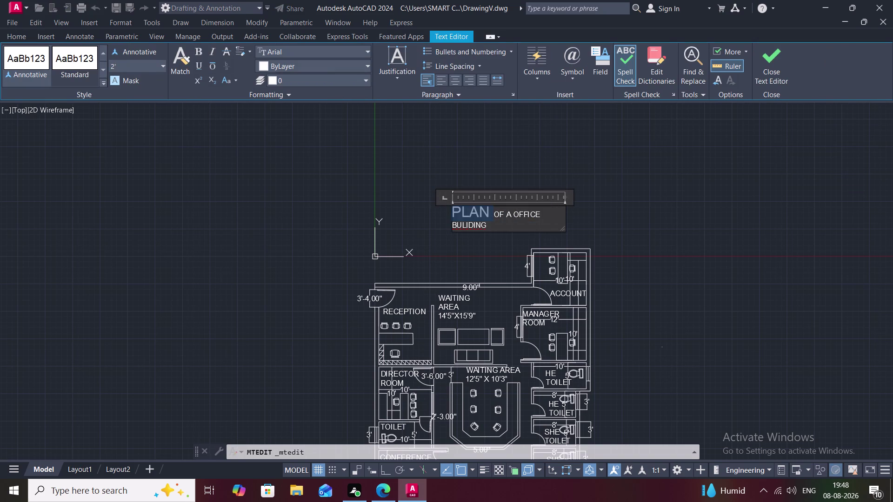
click(175, 131)
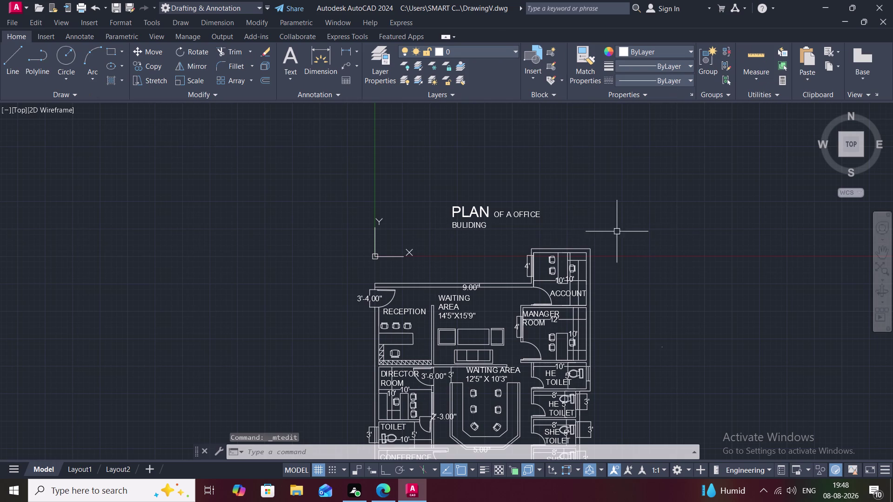
Reopen the title MText and delete its old wording.
double_click(473, 210)
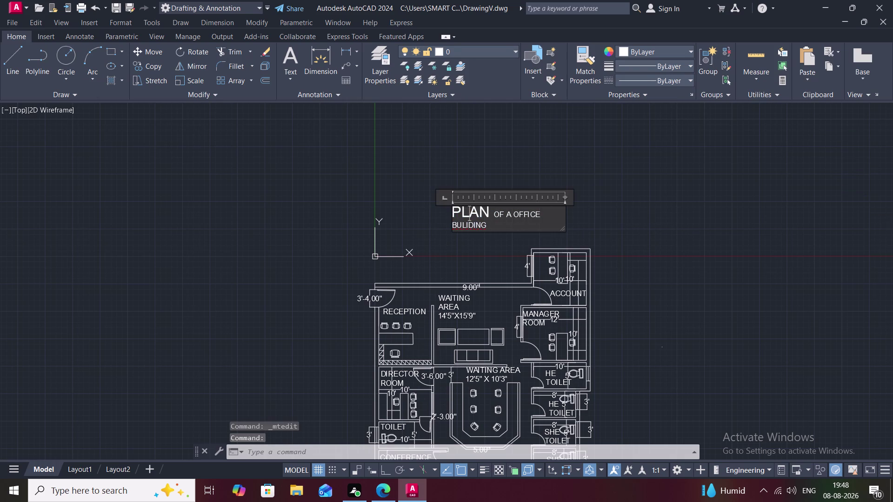
click(488, 224)
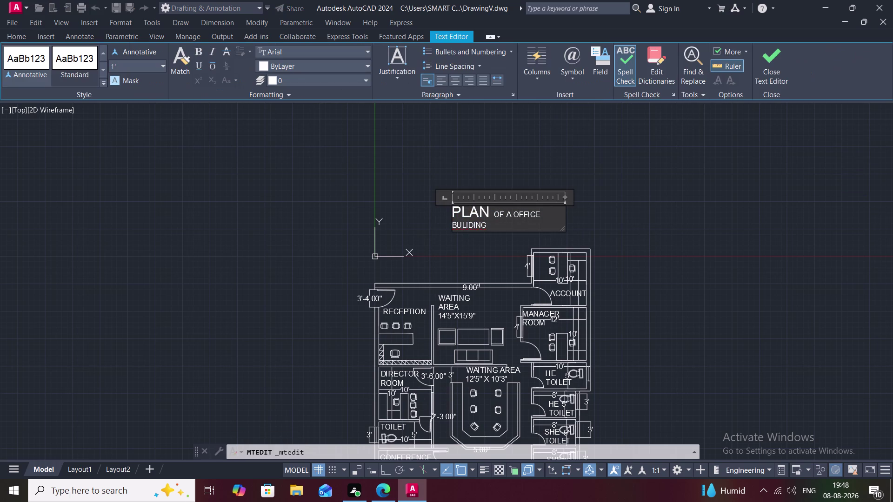
key(BackSpace)
key(BackSpace)
key(BackSpace)
key(BackSpace)
key(BackSpace)
key(BackSpace)
key(BackSpace)
key(BackSpace)
key(BackSpace)
key(BackSpace)
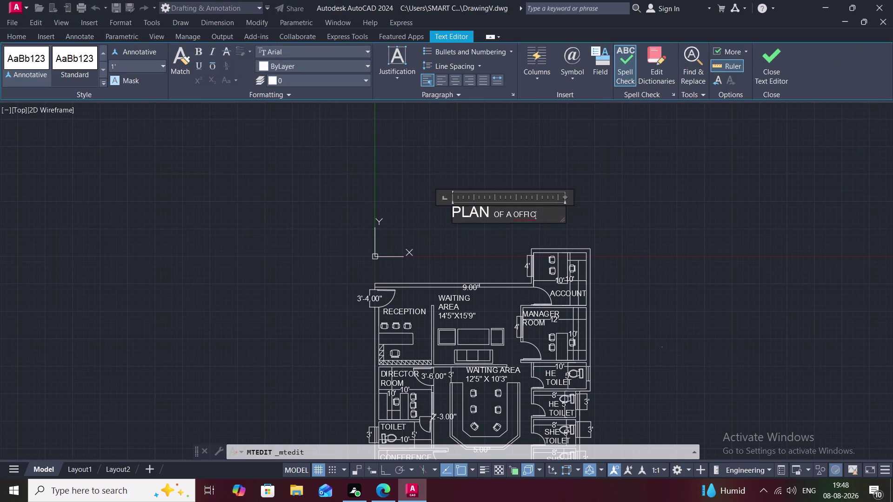
key(BackSpace)
key(BackSpace)
key(BackSpace)
key(BackSpace)
key(BackSpace)
key(BackSpace)
key(BackSpace)
key(BackSpace)
key(BackSpace)
key(BackSpace)
key(BackSpace)
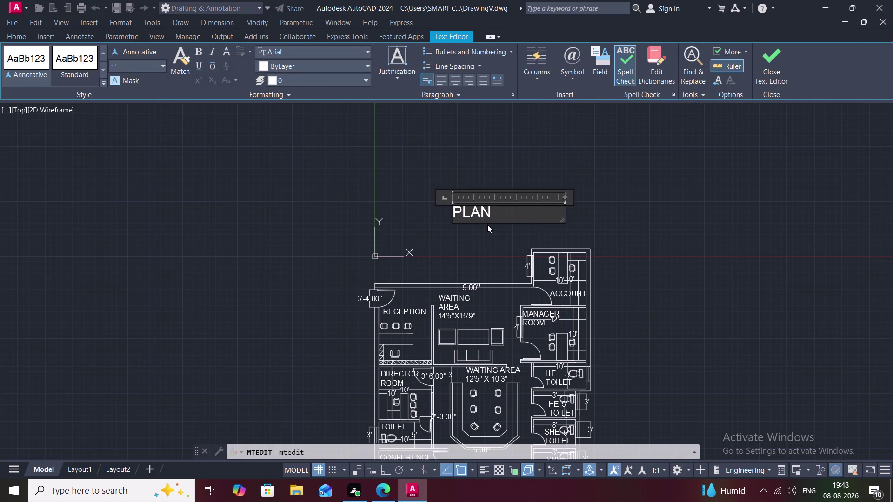
Retype the title as 'PLAN OF A OFFICE BULIDING' and close the editor.
key(space)
text(0)
text(F)
key(space)
text(A)
key(space)
key(0)
key(BackSpace)
key(BackSpace)
key(BackSpace)
key(BackSpace)
key(BackSpace)
key(BackSpace)
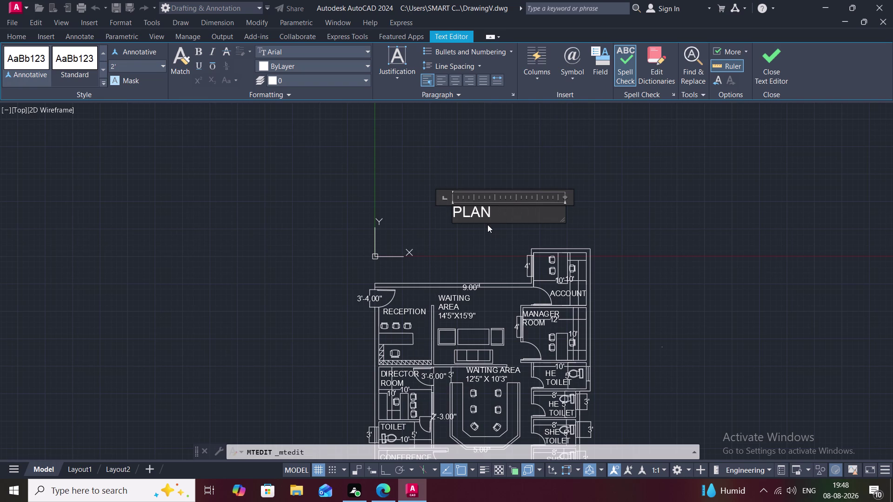
key(l)
key(BackSpace)
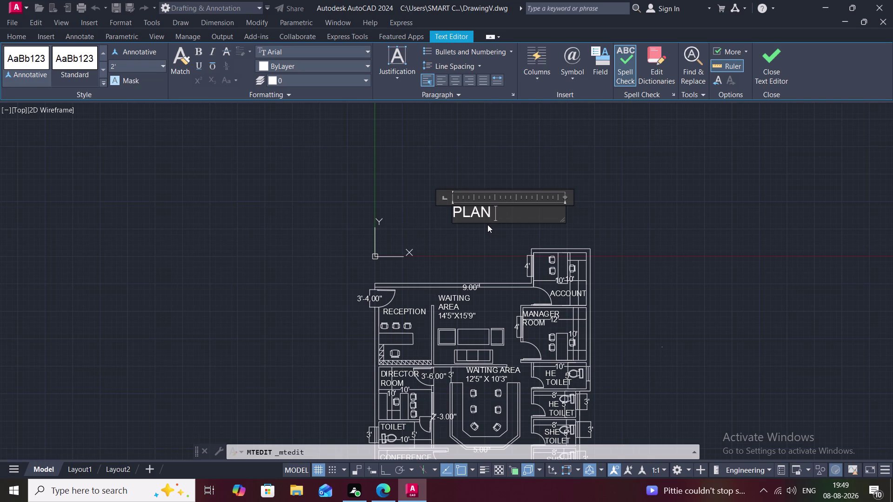
key(o)
text(F)
key(space)
text(A)
key(space)
text(O)
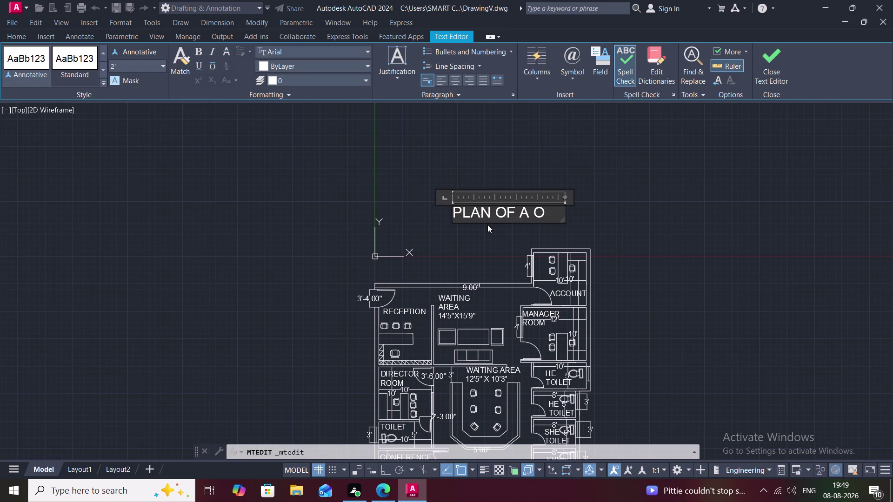
text(FF)
text(IC)
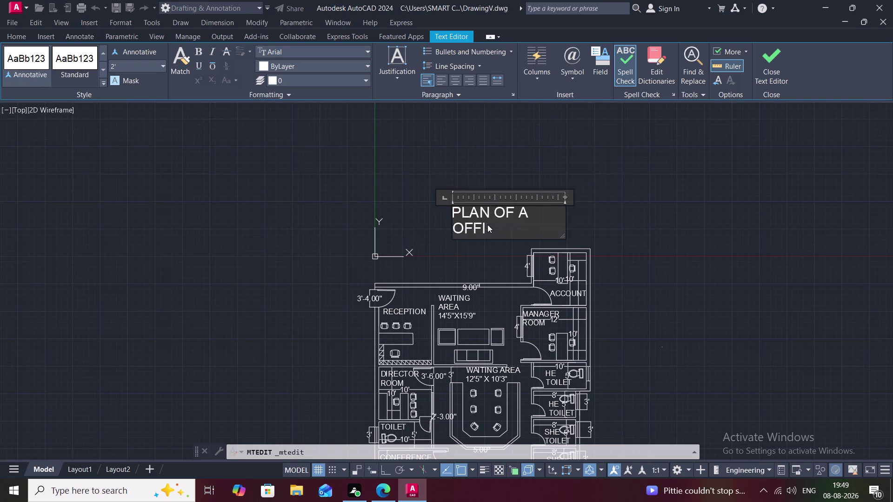
text(E)
key(space)
key(b)
key(u)
text(L)
text(I)
text(DI)
text(NG)
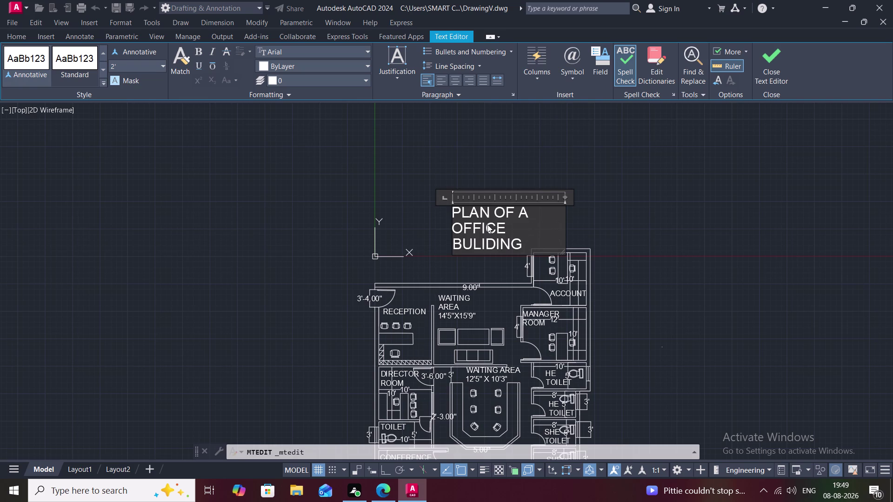
drag(596, 222, 592, 224)
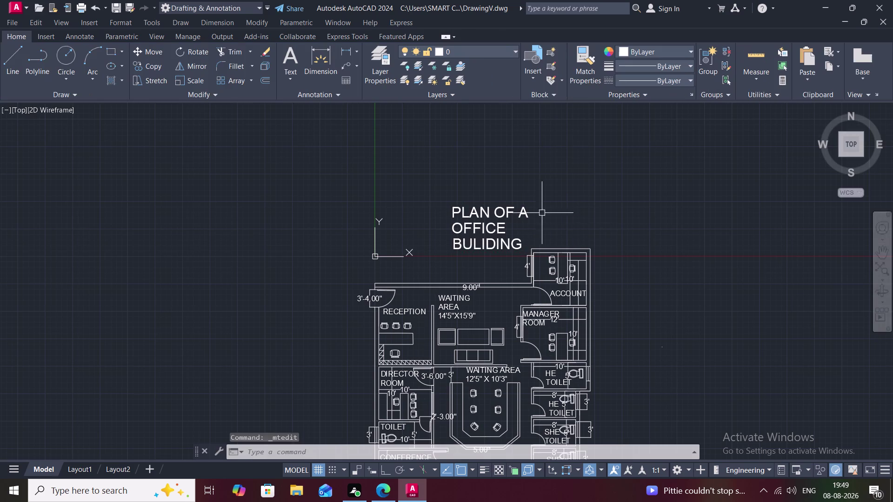
Widen the title's MText box so the title fits on one line.
double_click(505, 212)
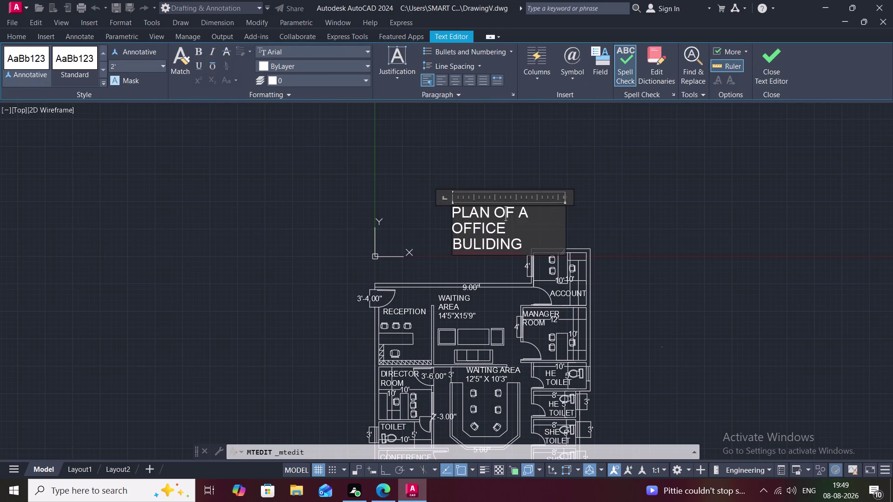
key(Escape)
click(473, 213)
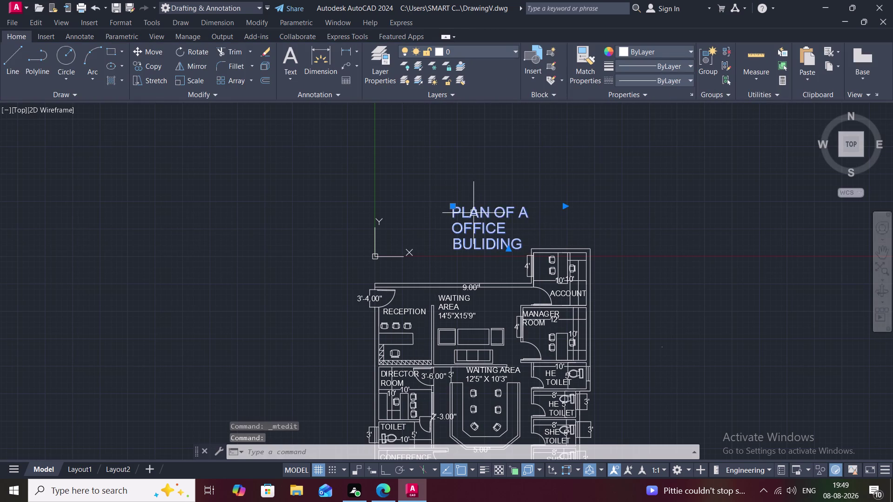
click(568, 206)
click(568, 206)
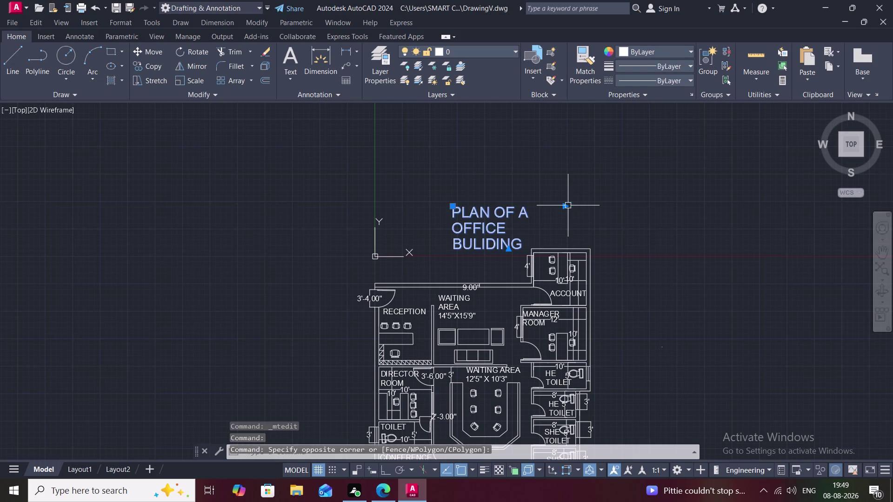
click(564, 208)
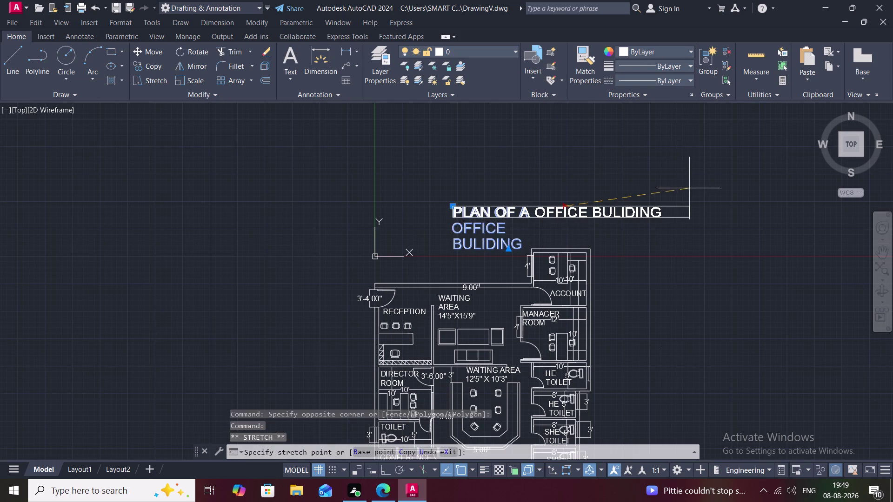
click(691, 188)
key(Escape)
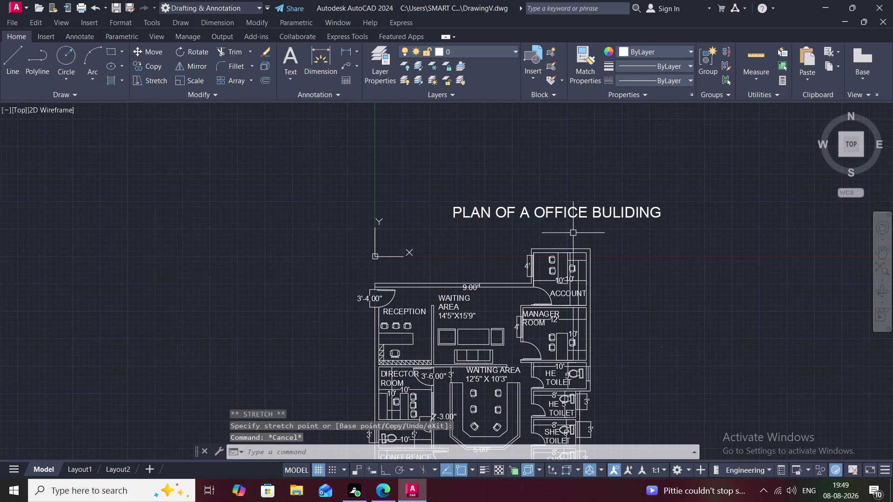
Move the title above the floor plan and save the drawing.
key(m)
key(space)
click(516, 209)
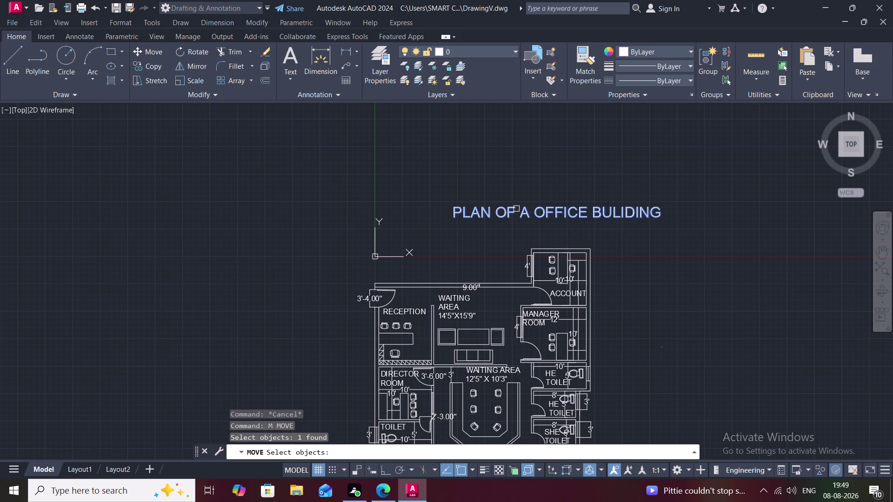
right_click(516, 209)
click(516, 209)
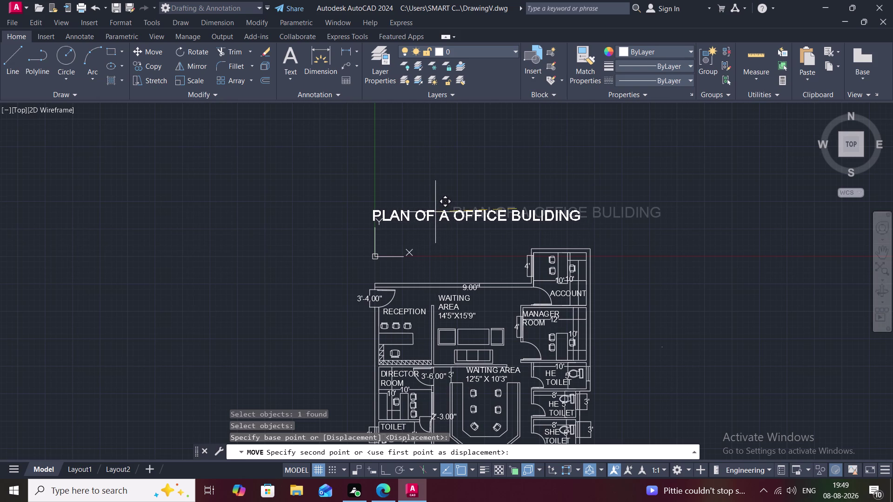
click(436, 212)
middle_drag(435, 254, 419, 197)
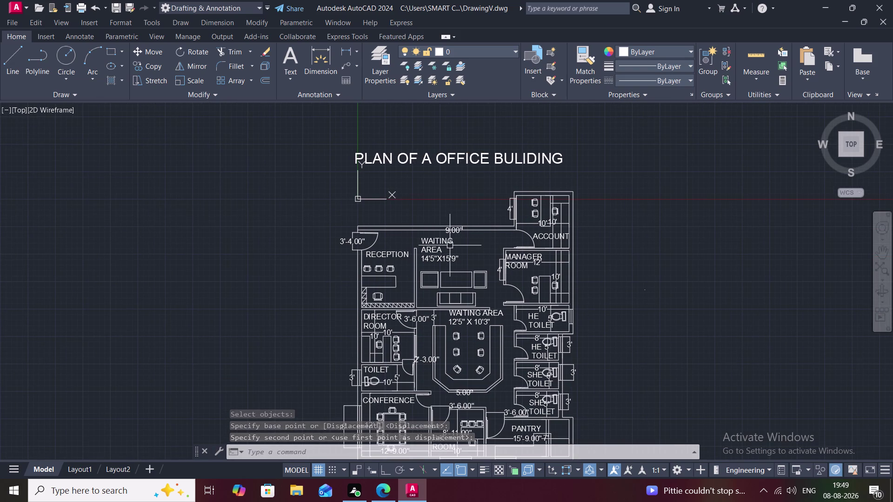
click(639, 47)
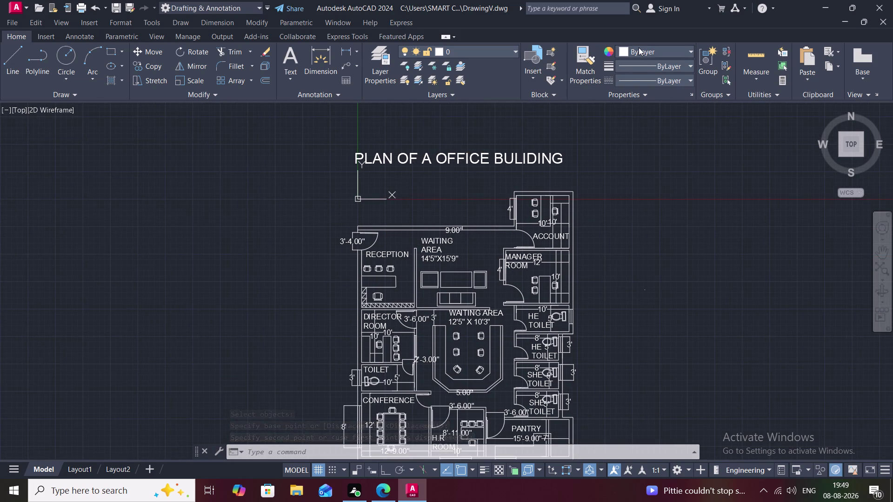
key(Escape)
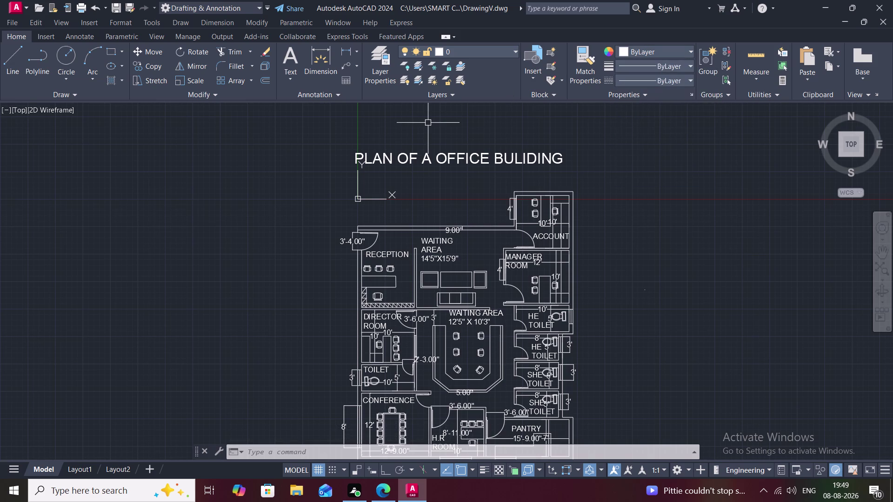
key(ctrl+s)
key(ctrl+s)
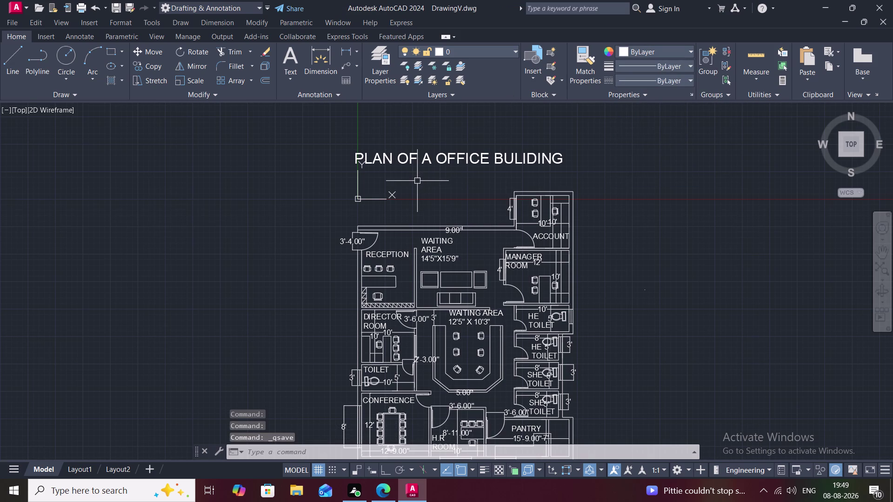
Save, zoom to extents and centre the floor plan in view.
key(ctrl+s)
key(ctrl+s)
key(ctrl+s)
scroll(down, 3)
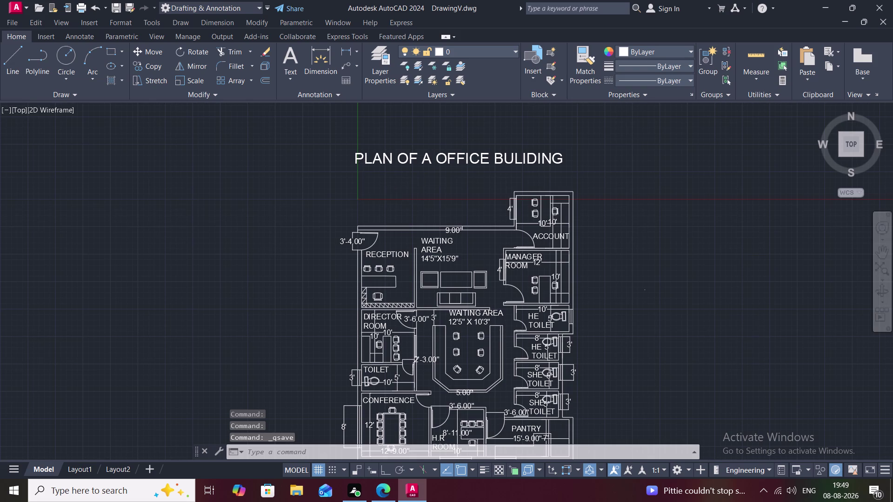
middle_click(420, 204)
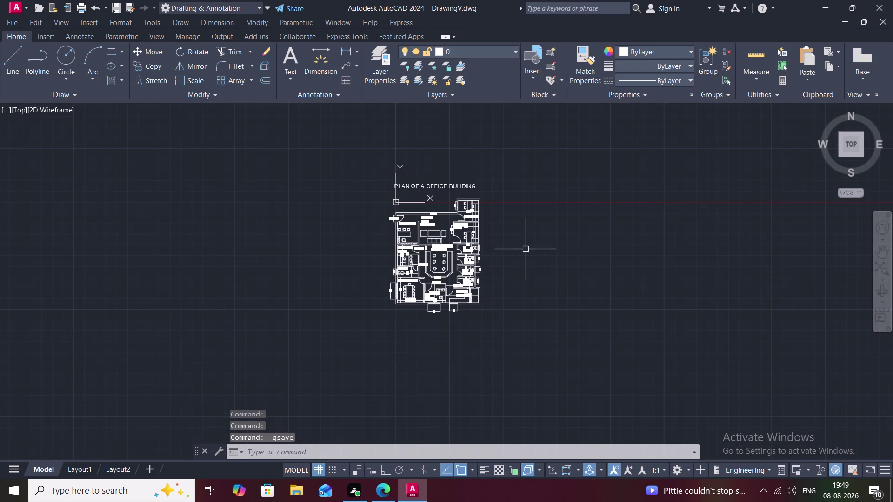
scroll(up, 3)
middle_drag(479, 246, 523, 245)
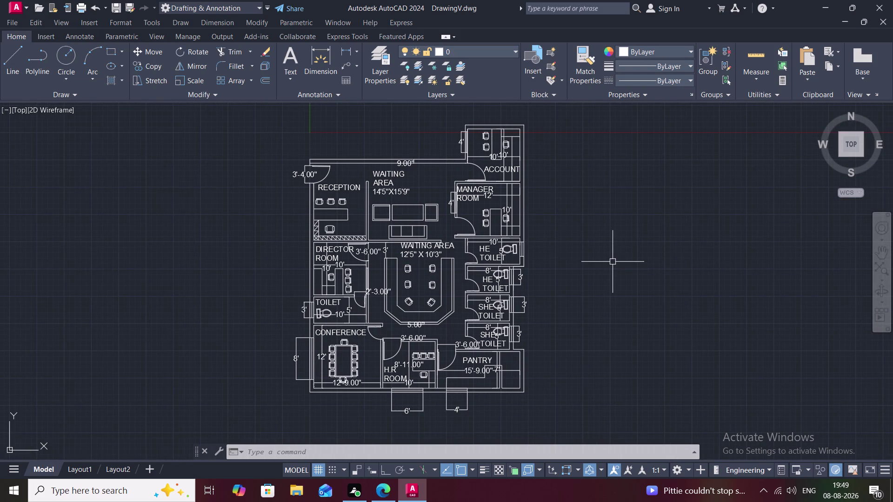
Set the current colour to black, then to yellow 241,235,31.
click(665, 50)
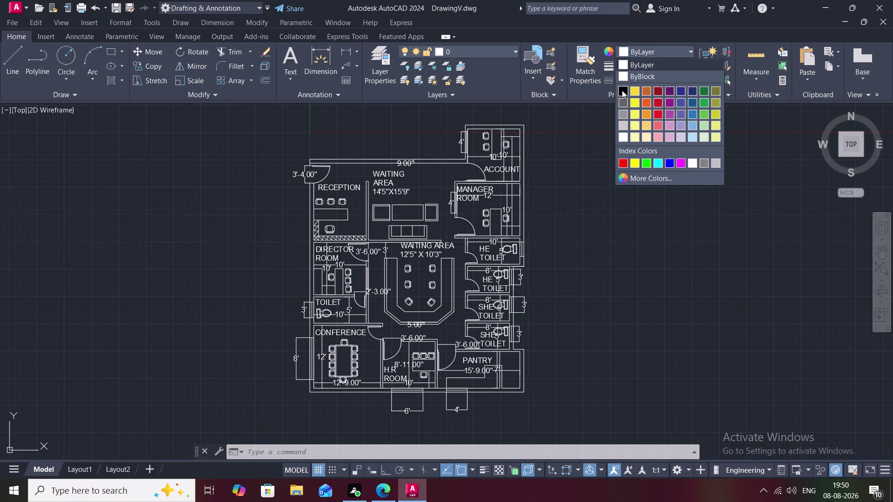
click(622, 90)
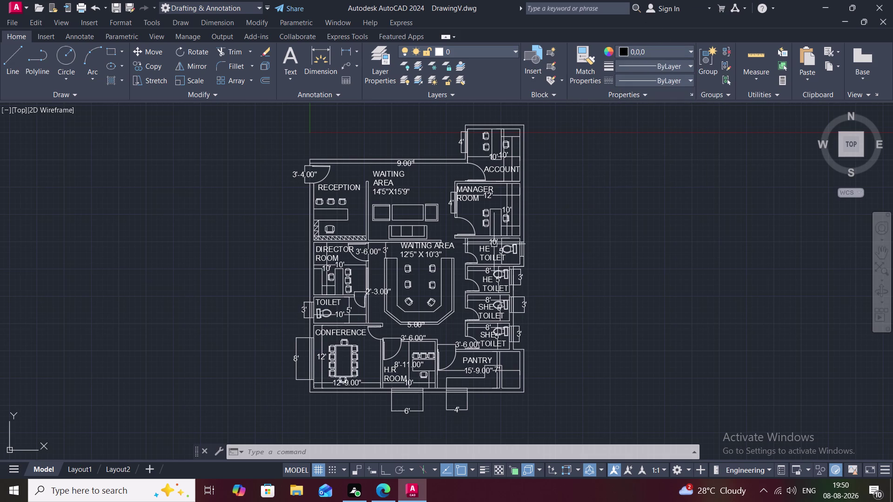
click(672, 48)
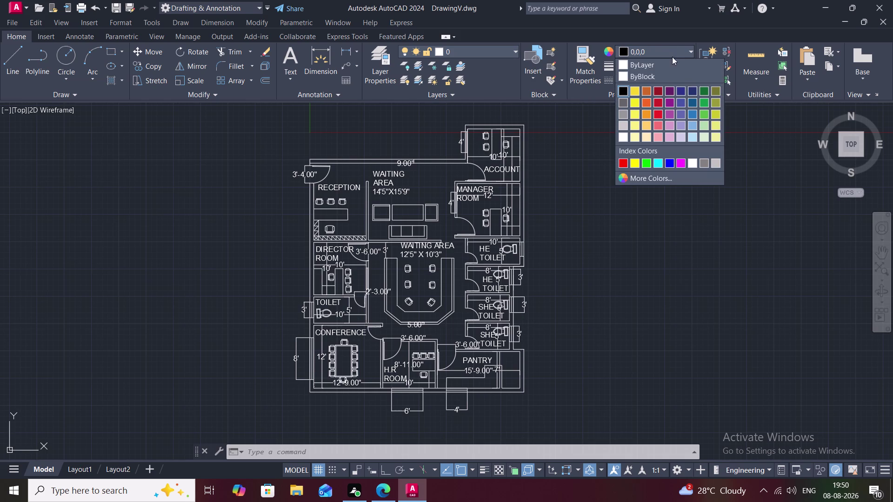
click(633, 101)
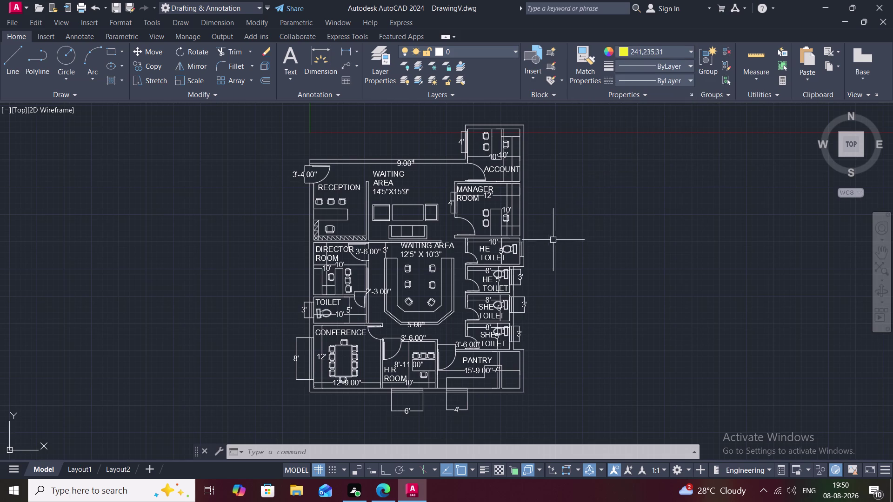
scroll(up, 3)
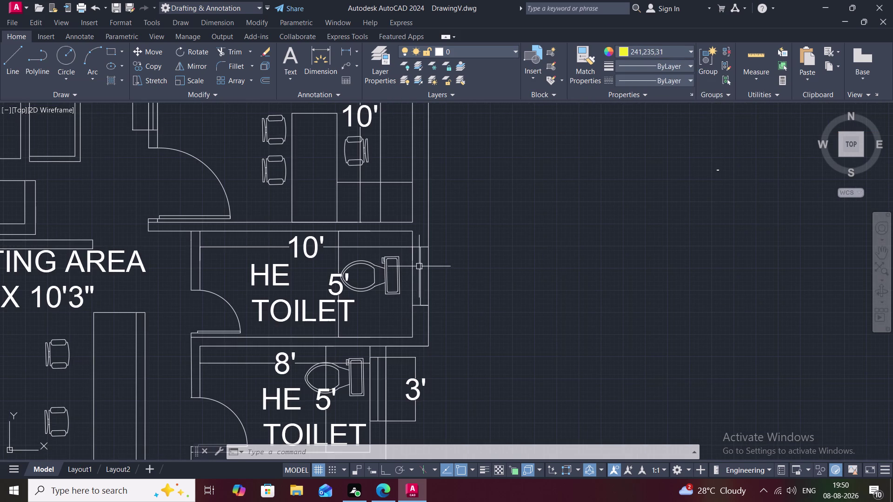
Match the blue window line's properties onto the first four toilet window lines.
click(419, 266)
click(633, 48)
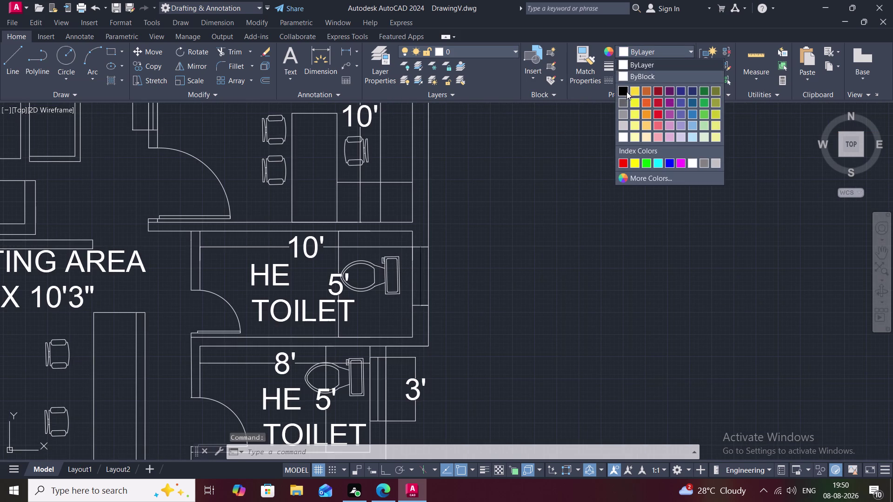
click(639, 88)
key(Escape)
click(578, 60)
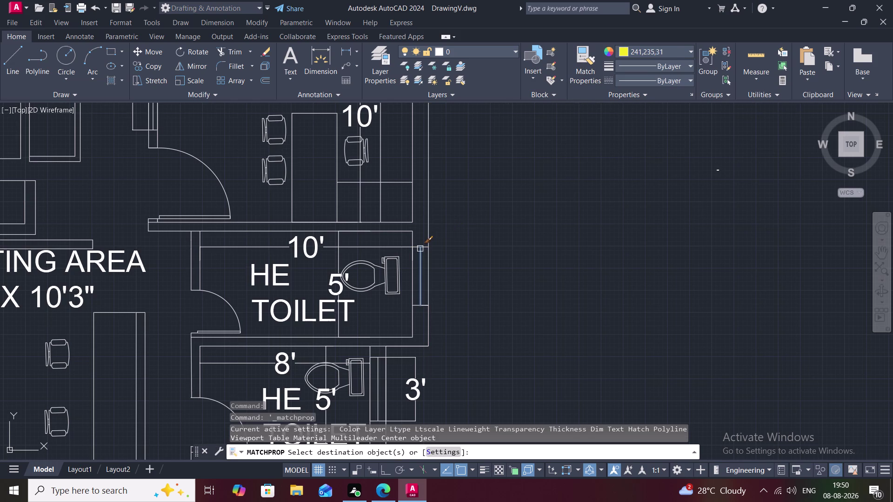
scroll(up, 3)
click(429, 244)
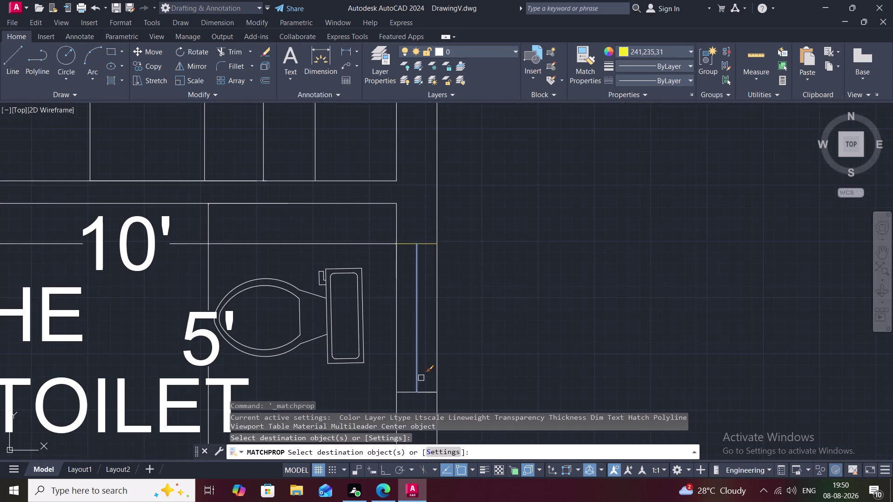
click(426, 390)
click(409, 392)
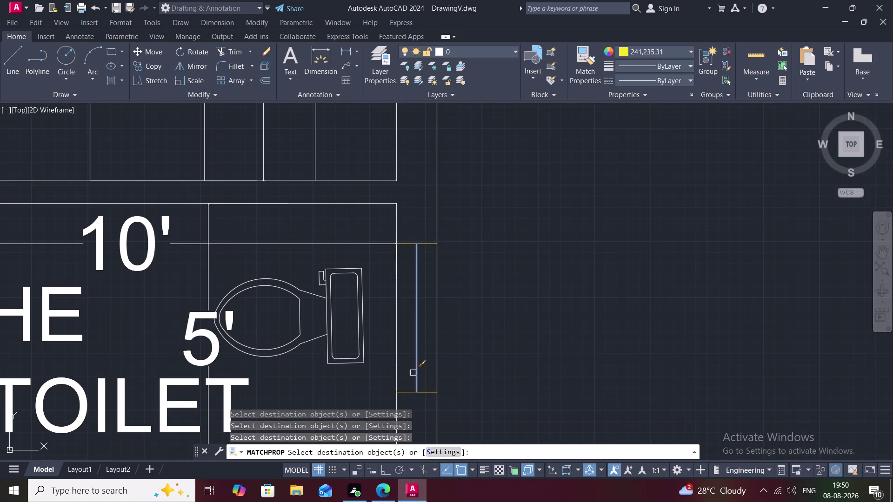
click(417, 360)
Apply the matched properties to six lines of the next toilet window.
middle_drag(416, 378, 402, 225)
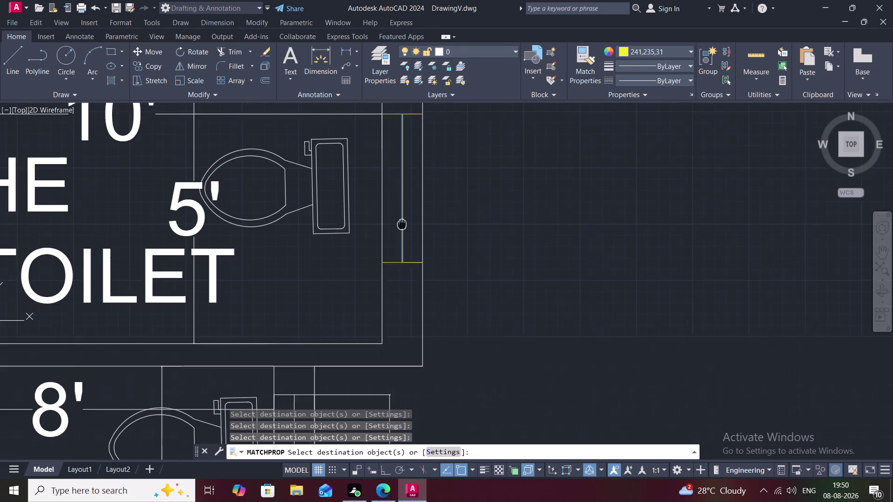
scroll(down, 3)
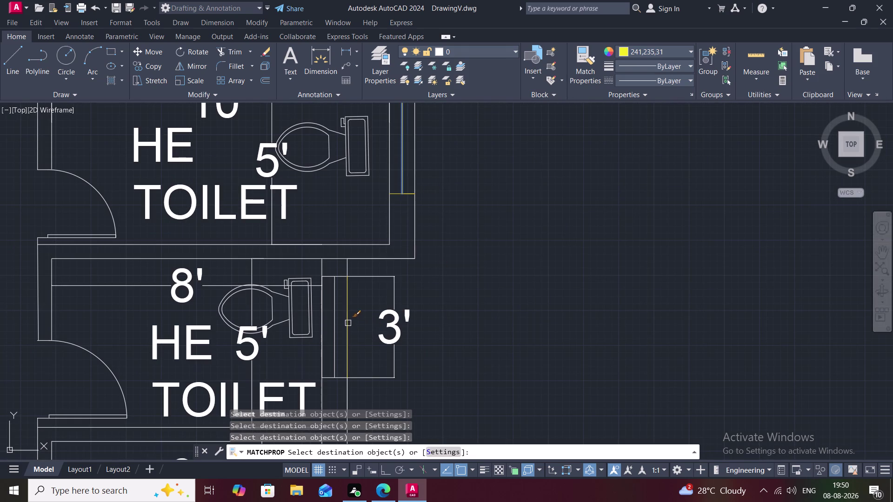
click(348, 323)
click(333, 321)
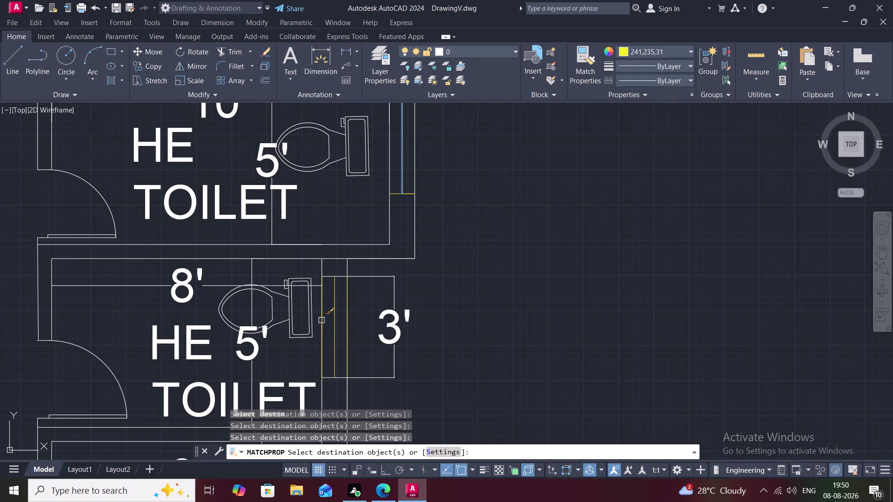
click(322, 320)
click(332, 278)
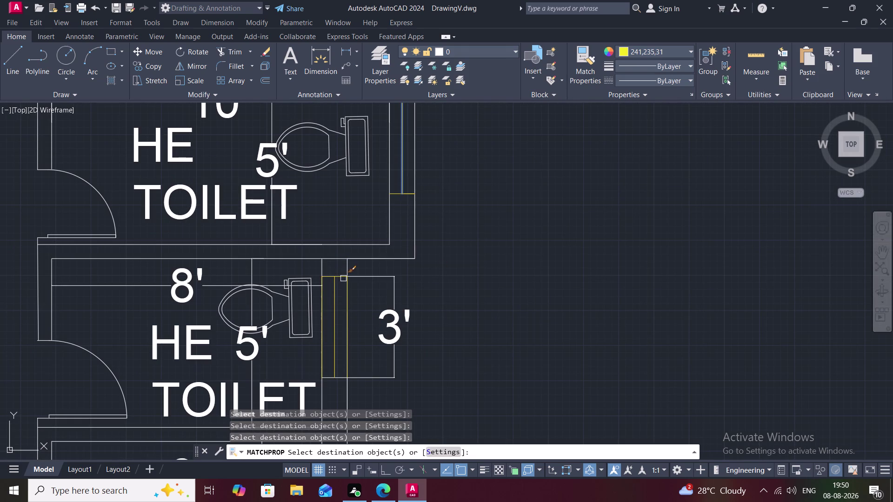
click(343, 278)
click(343, 376)
Apply the matched properties to four SHE TOILET window lines, then end matching.
scroll(down, 3)
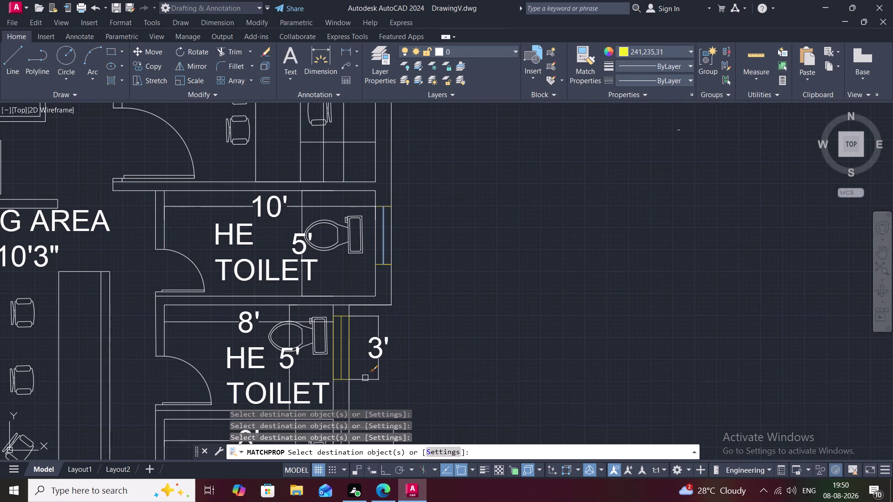
middle_drag(366, 378, 412, 1)
scroll(down, 3)
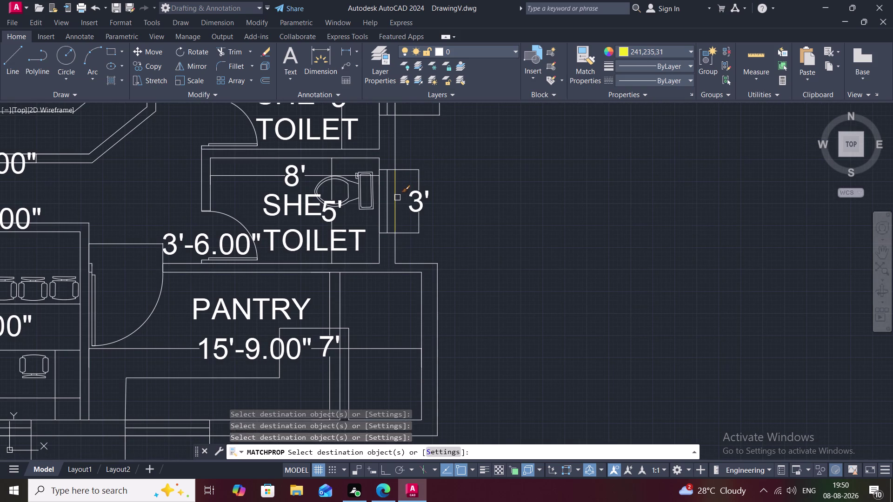
click(397, 197)
click(381, 209)
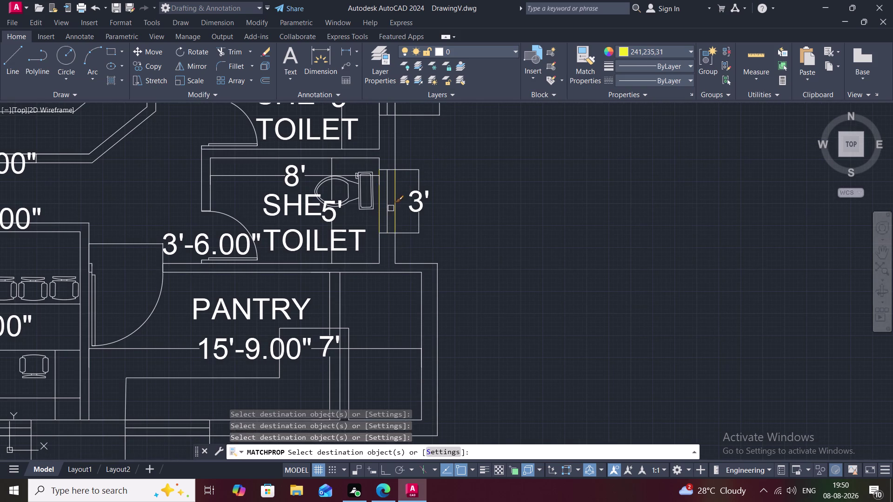
click(387, 207)
click(391, 232)
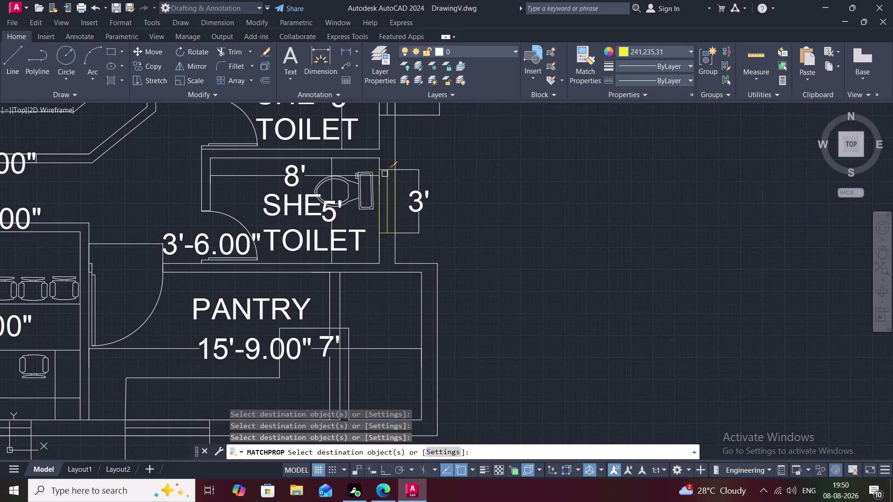
click(389, 166)
key(Escape)
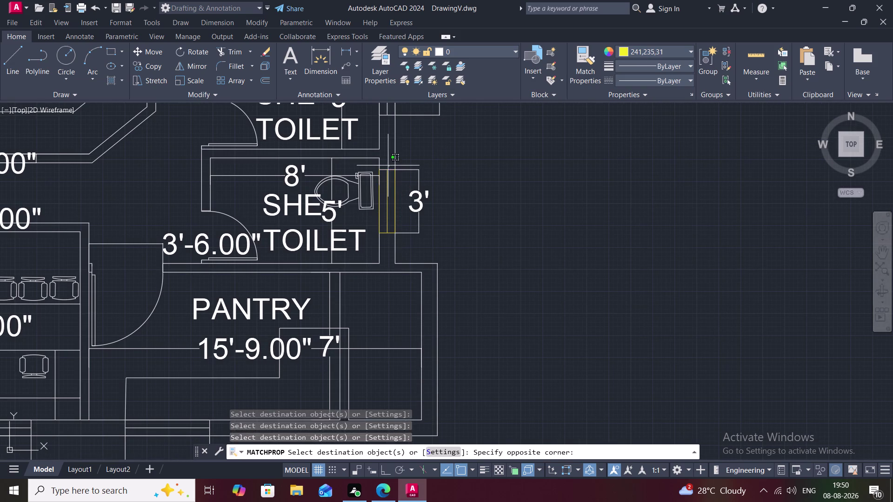
Rematch one window object from the blue line, then undo that stray match.
click(580, 51)
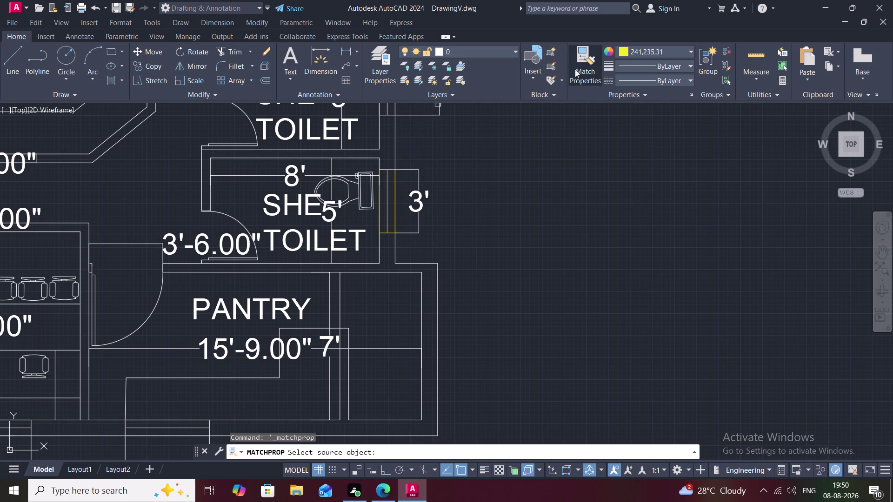
click(389, 185)
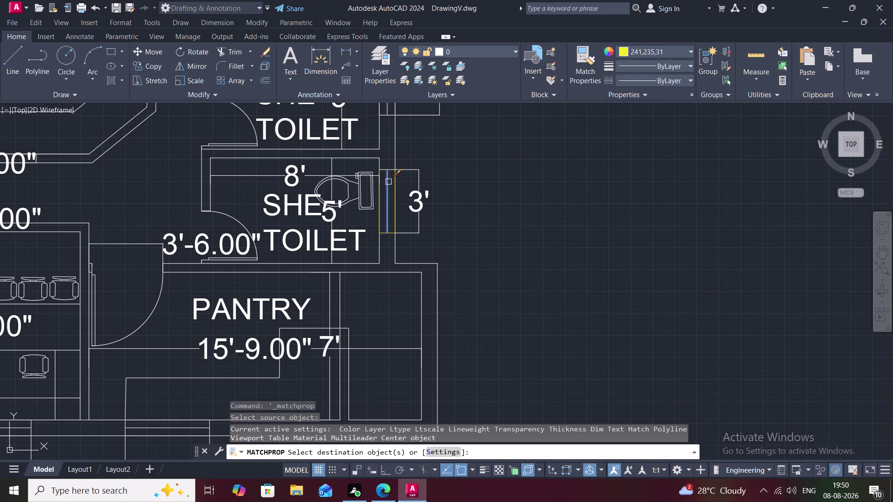
click(393, 171)
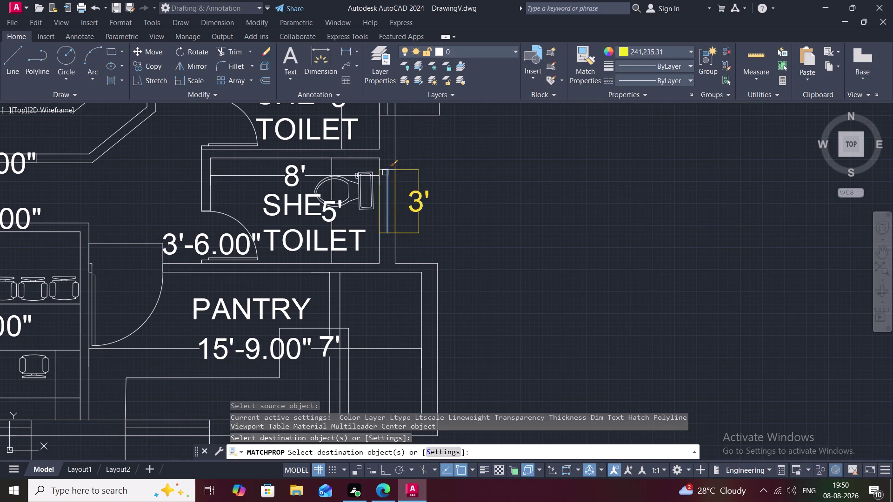
key(Escape)
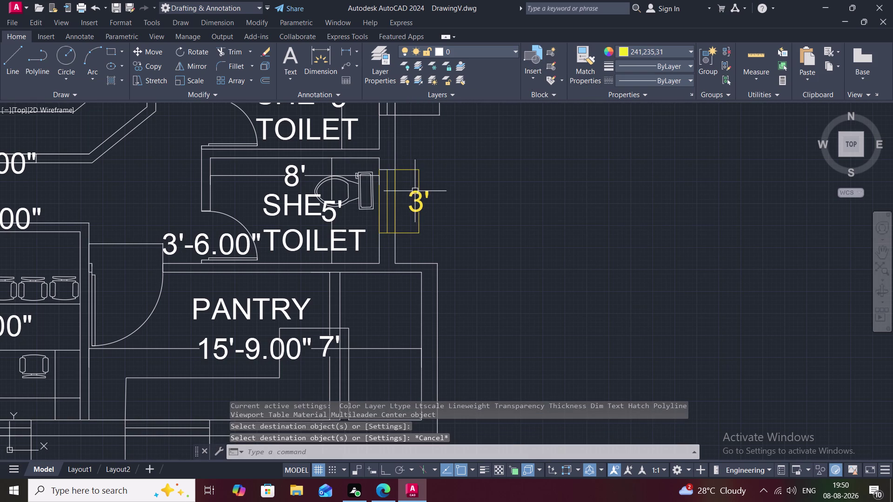
key(ctrl+z)
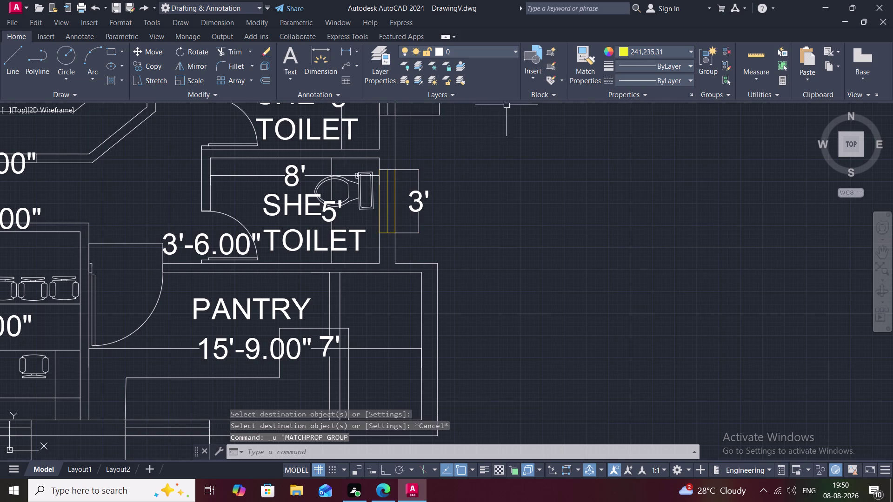
Rerun Match Properties on a SHE TOILET window line, then pan to the pantry's 4' window.
click(580, 67)
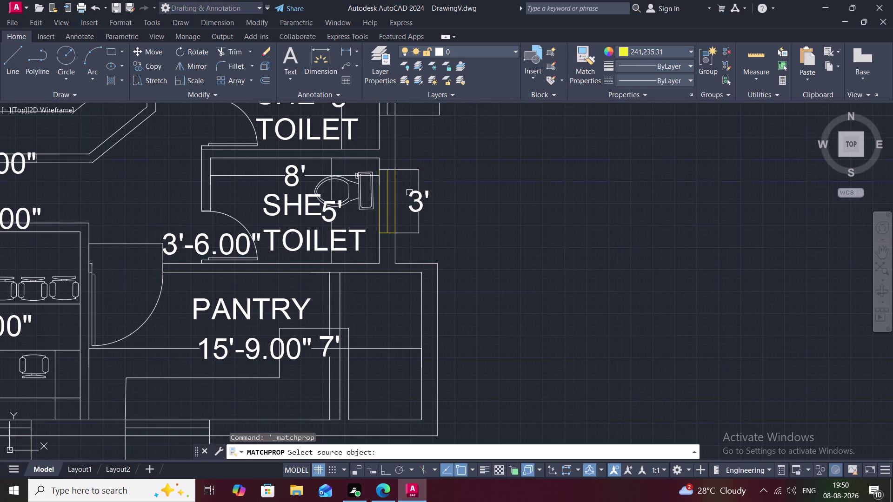
click(388, 195)
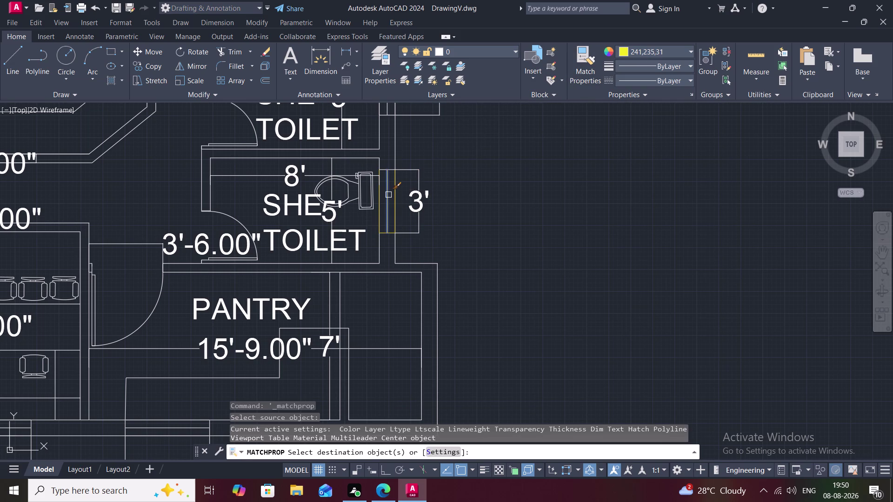
middle_drag(389, 195, 413, 243)
scroll(up, 3)
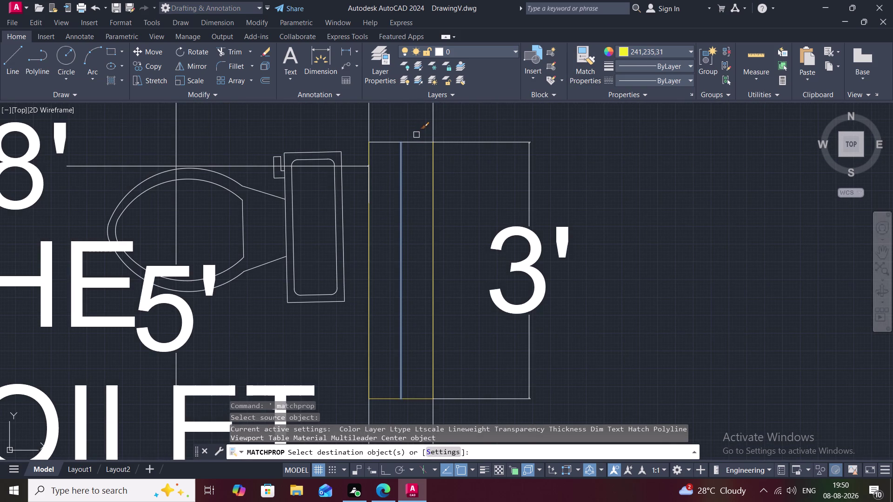
click(414, 142)
scroll(down, 3)
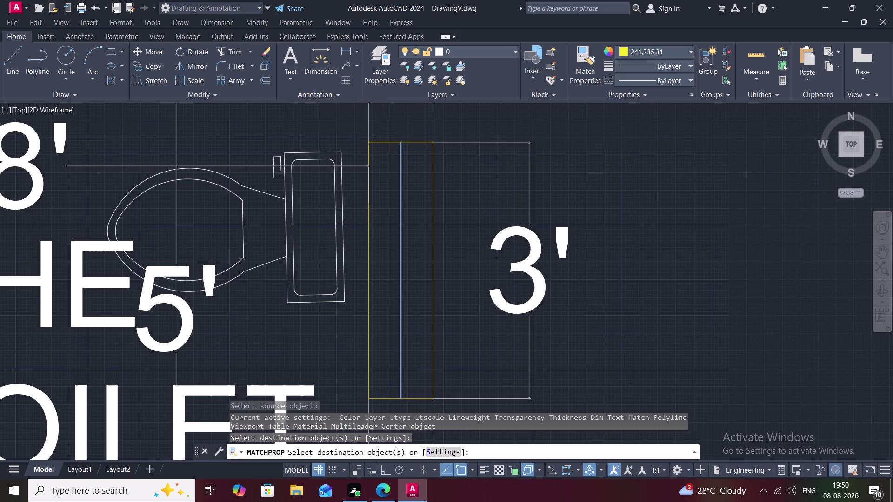
scroll(down, 3)
middle_drag(418, 266, 397, 108)
middle_drag(432, 291, 409, 259)
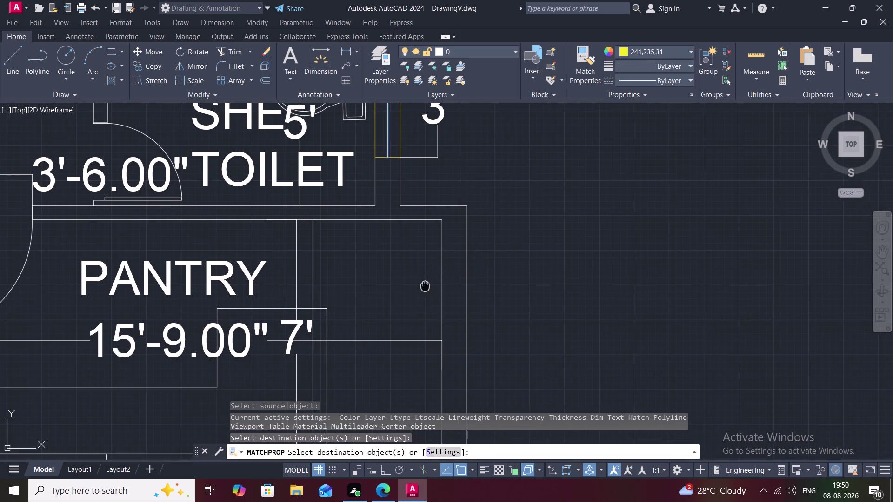
middle_drag(410, 259, 395, 162)
Apply the yellow window styling to the pantry window lines.
scroll(down, 3)
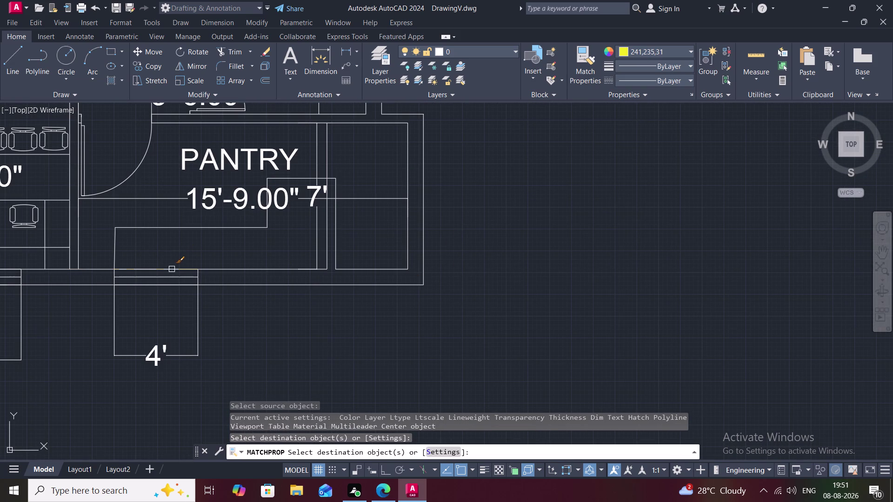
click(170, 269)
click(177, 278)
click(180, 288)
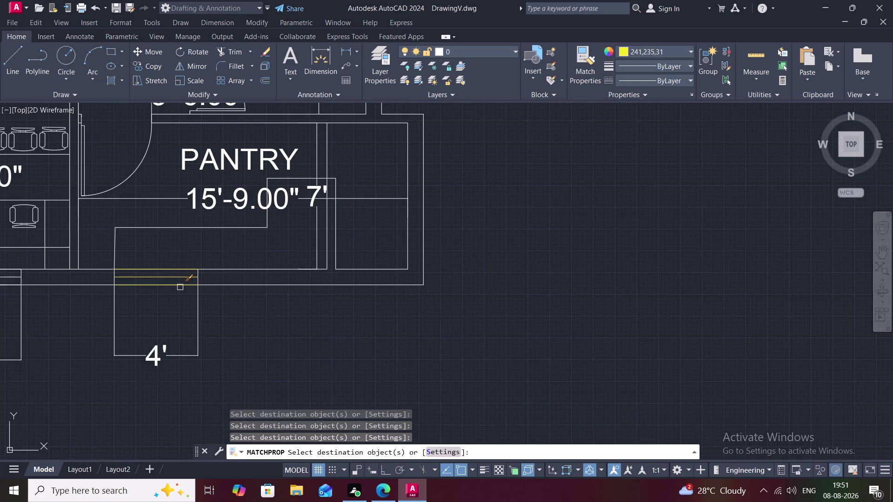
click(196, 282)
click(112, 281)
Restyle all lines of the 6' window in matching yellow.
scroll(down, 3)
middle_drag(145, 314, 515, 306)
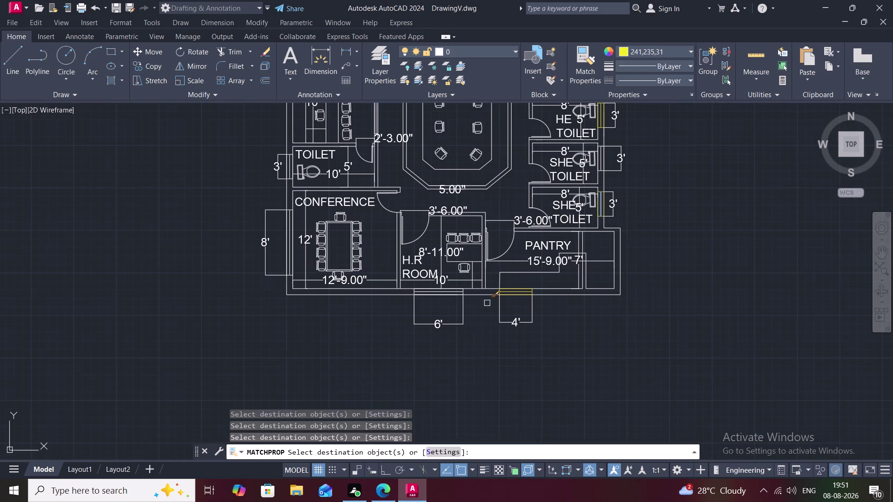
scroll(up, 3)
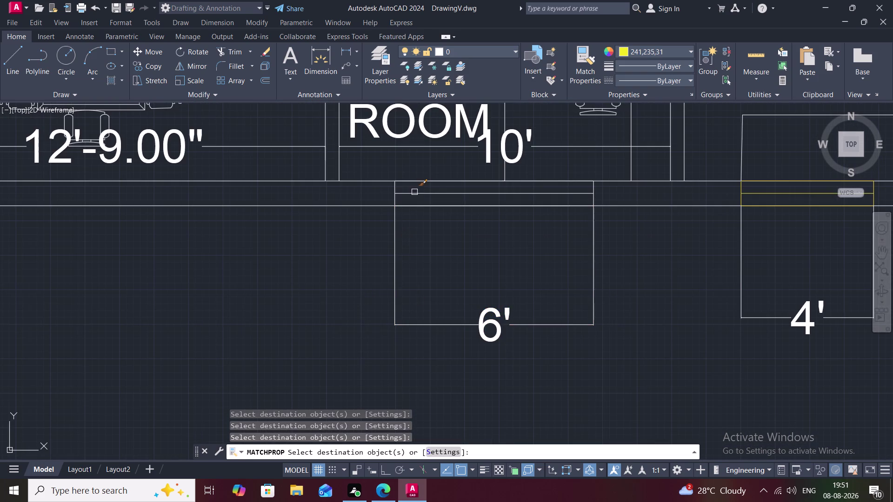
click(416, 190)
click(394, 195)
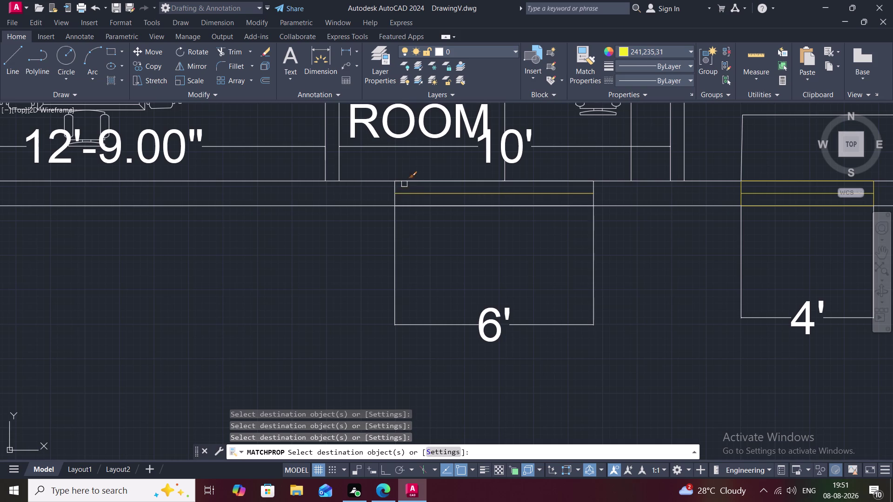
click(417, 178)
click(427, 208)
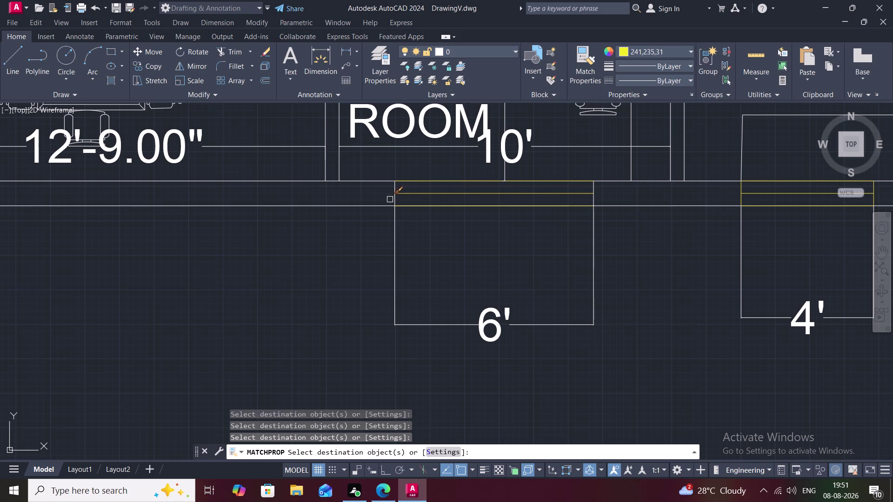
click(393, 199)
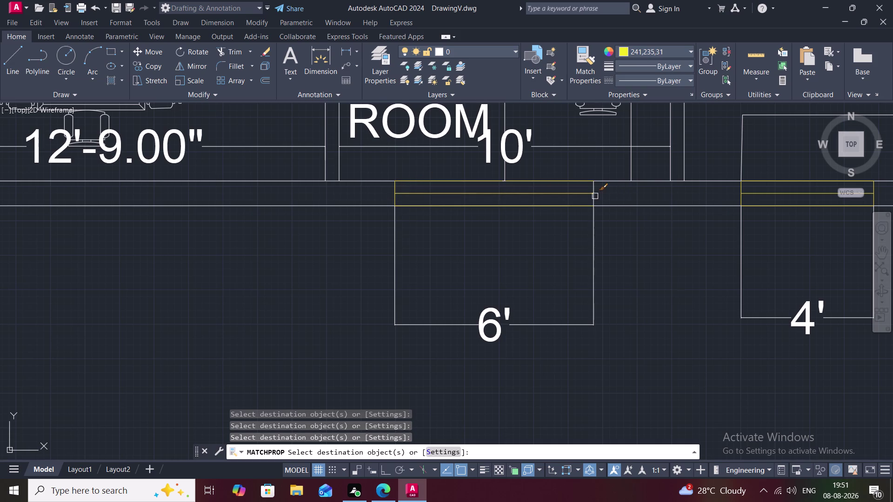
click(593, 196)
scroll(up, 3)
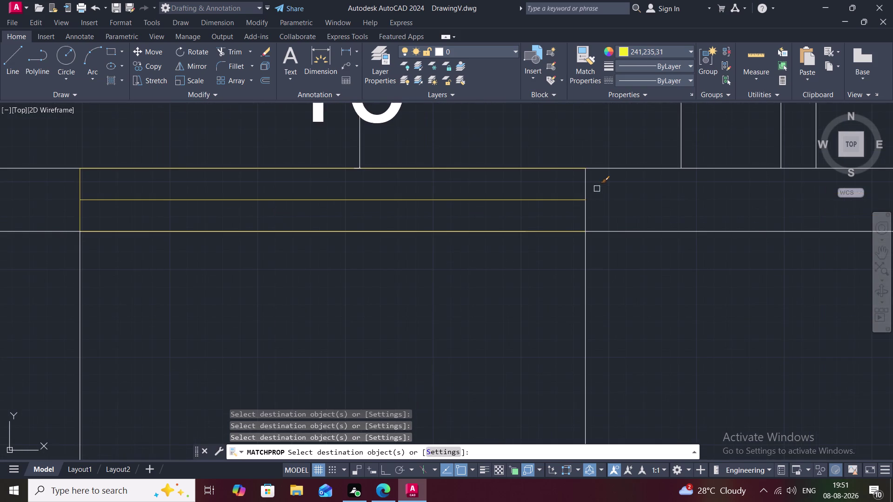
click(585, 184)
Make the conference room's 8' window lines yellow.
scroll(down, 3)
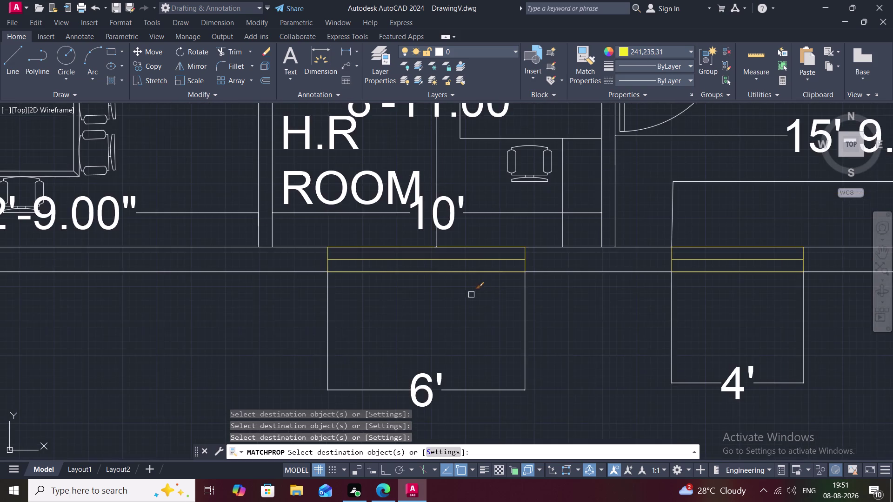
scroll(down, 3)
middle_drag(307, 324, 593, 270)
click(479, 193)
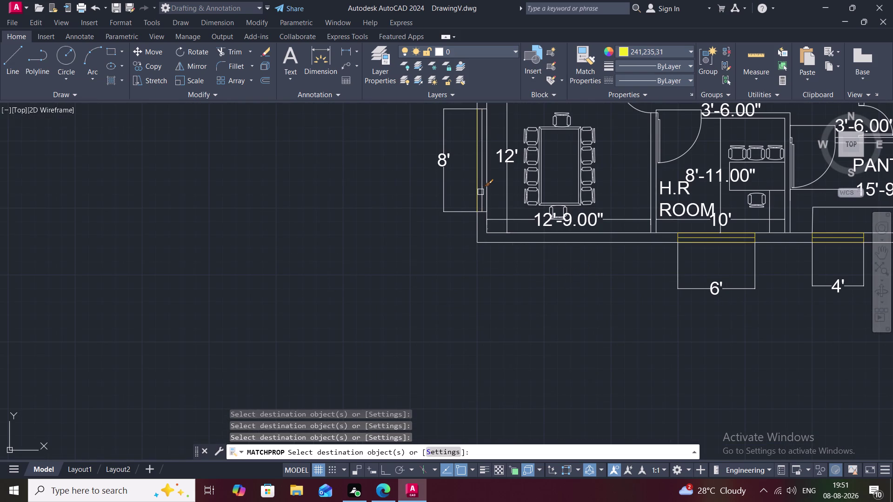
click(484, 191)
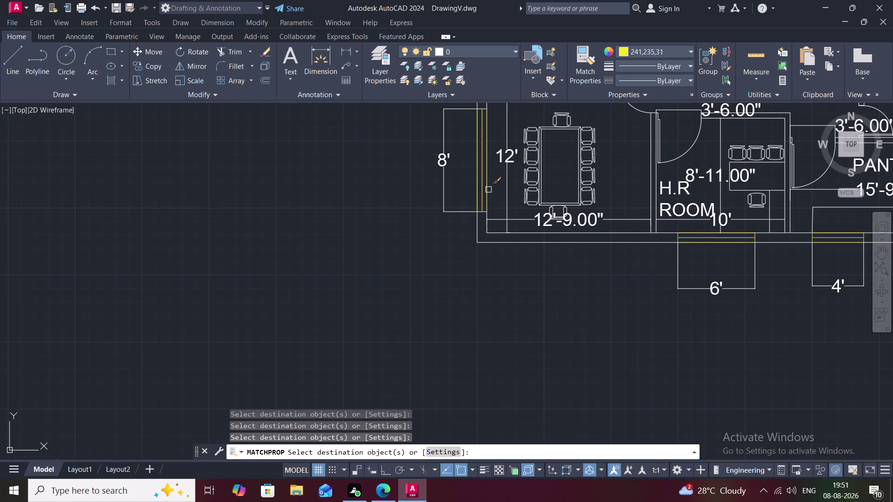
click(488, 190)
Make the five toilet window lines yellow and end property matching.
scroll(down, 3)
middle_drag(454, 194, 437, 272)
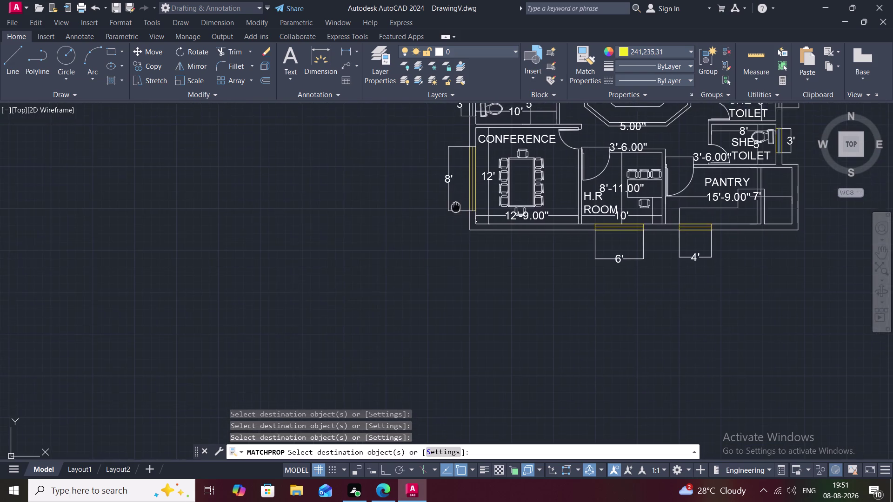
middle_drag(437, 272, 420, 321)
scroll(up, 3)
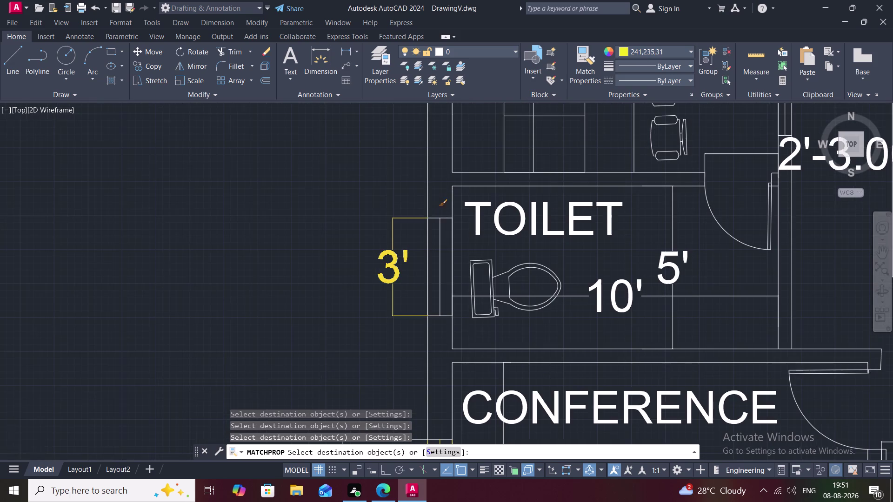
click(427, 245)
click(441, 247)
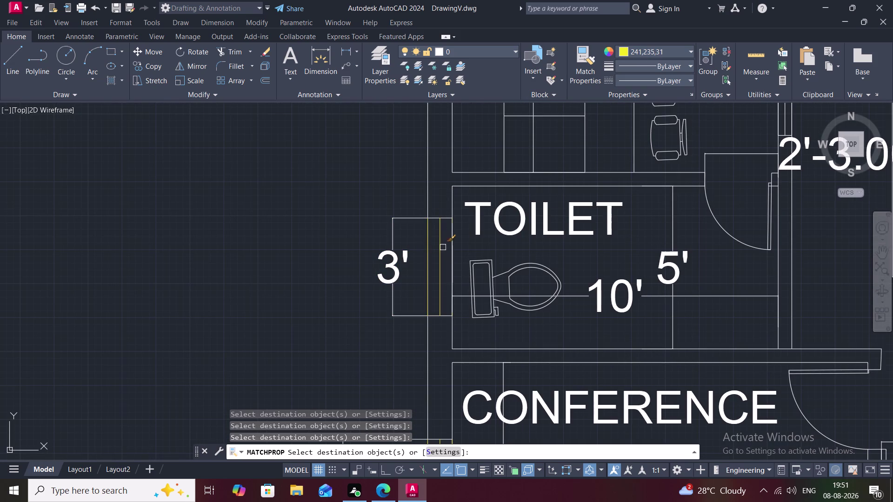
click(451, 248)
click(447, 219)
click(445, 318)
key(Escape)
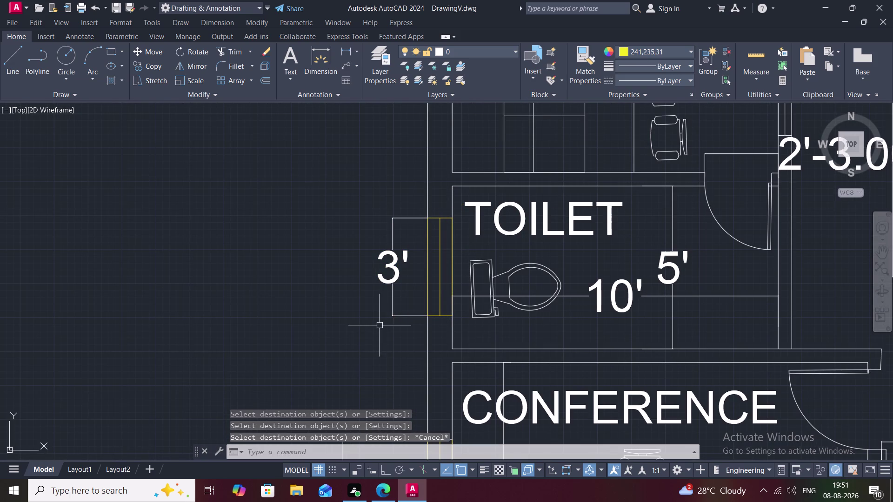
Start Match Properties with a yellow window line as the source.
scroll(down, 3)
scroll(down, 3)
middle_drag(375, 323, 367, 293)
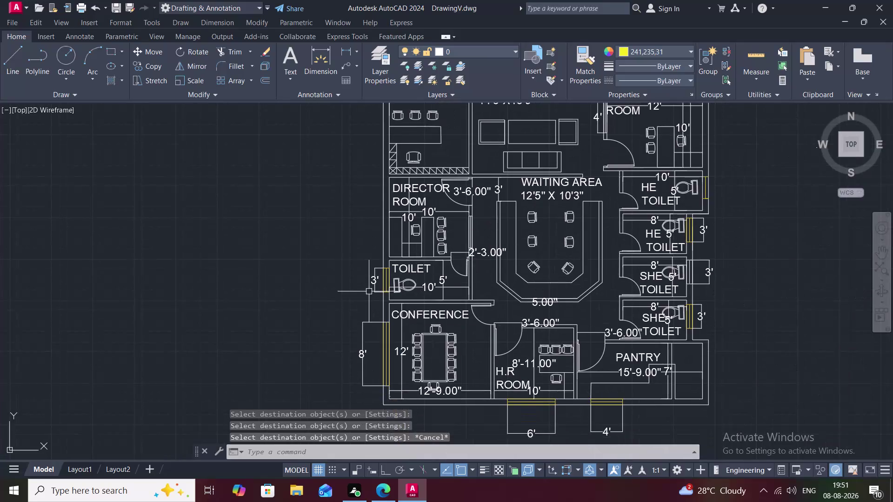
scroll(down, 3)
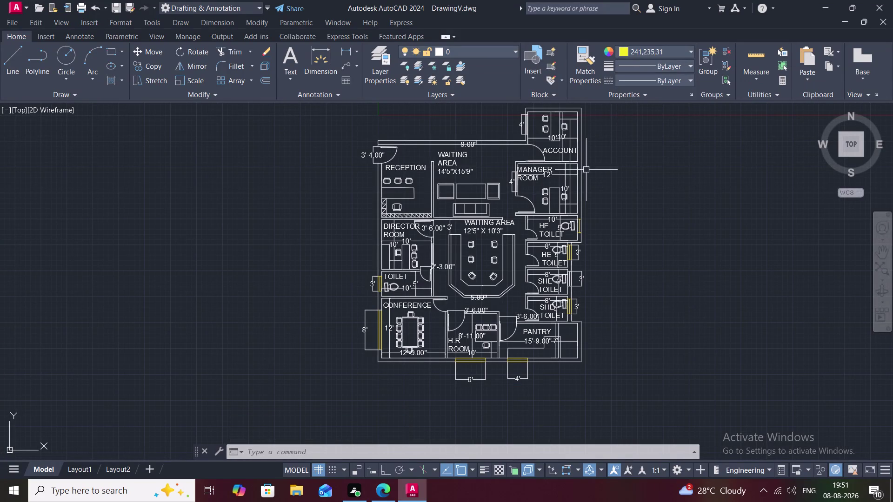
click(586, 75)
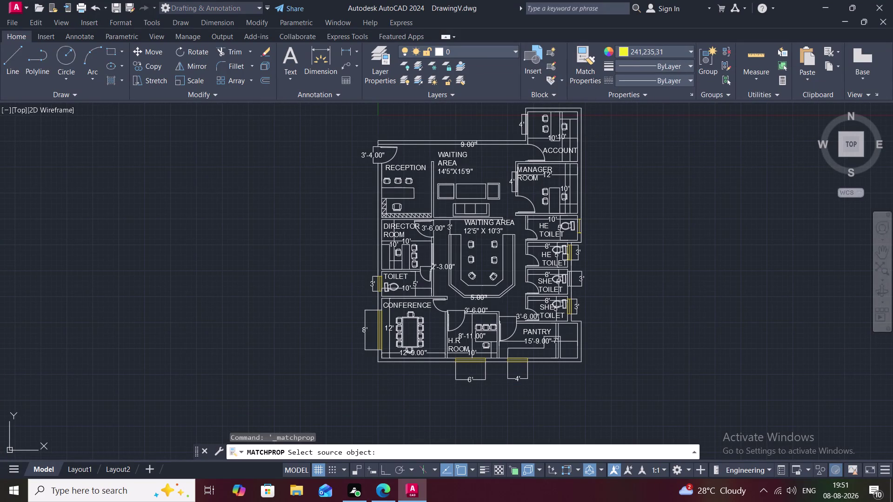
scroll(up, 3)
click(571, 247)
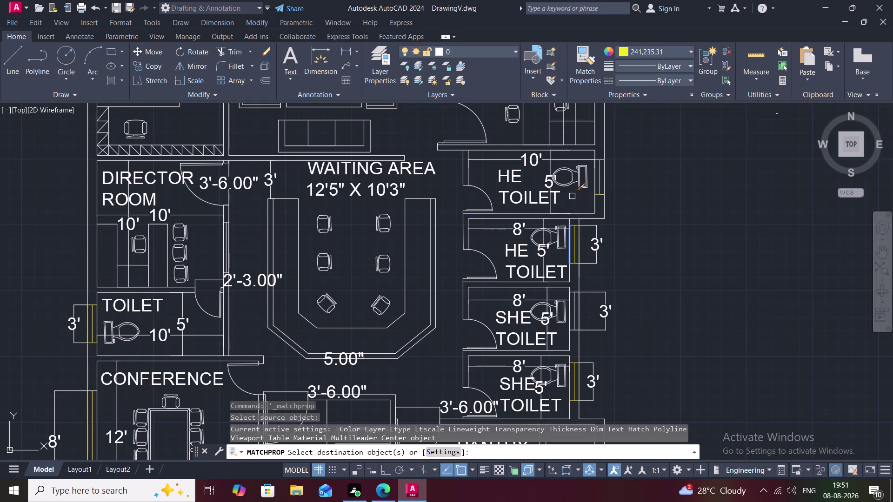
Make the manager room window lines yellow, including the top line.
scroll(down, 3)
middle_drag(571, 195, 514, 335)
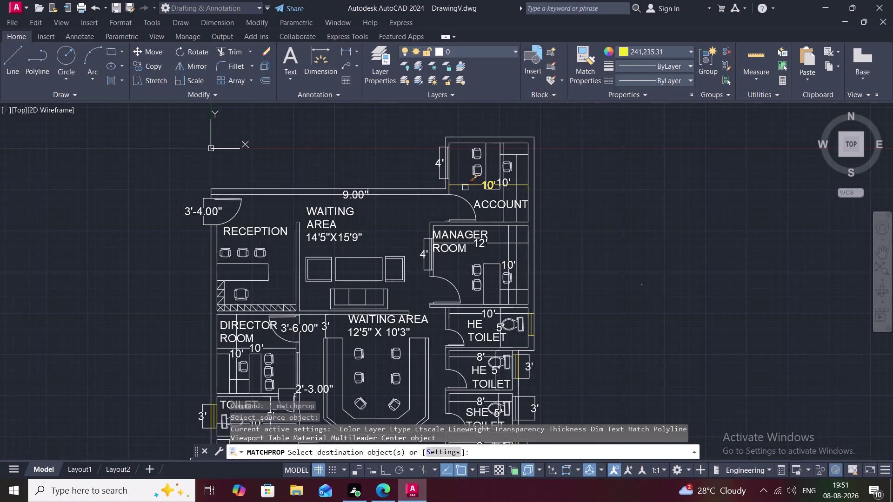
scroll(up, 3)
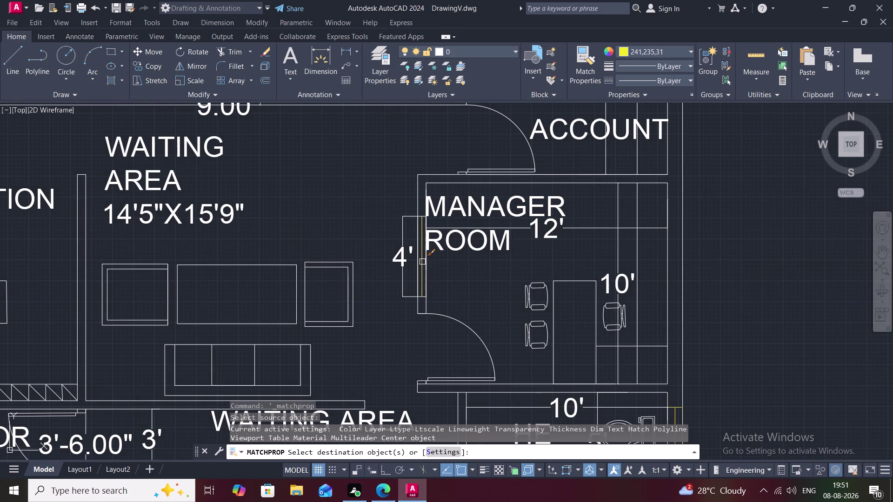
click(418, 262)
scroll(up, 3)
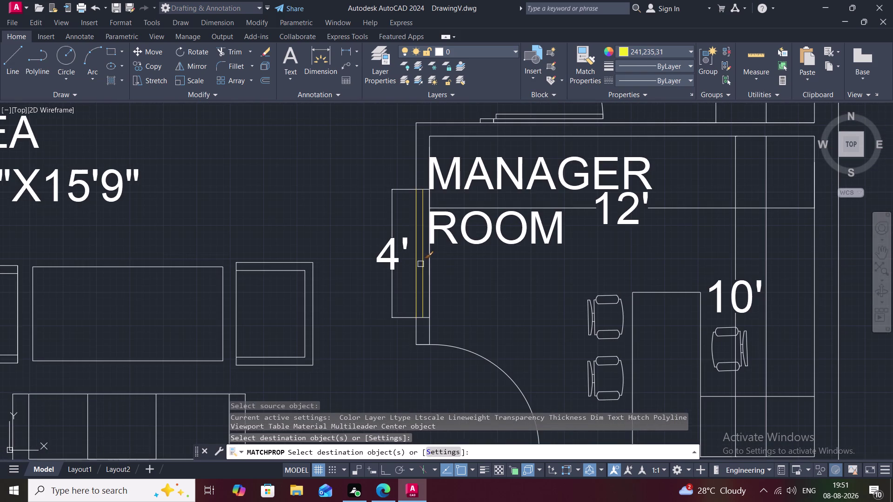
click(423, 266)
click(430, 269)
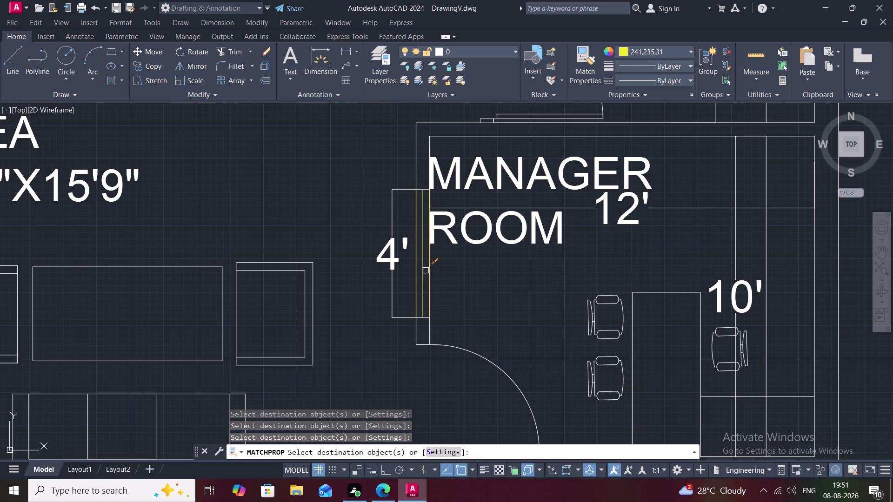
scroll(up, 3)
click(424, 319)
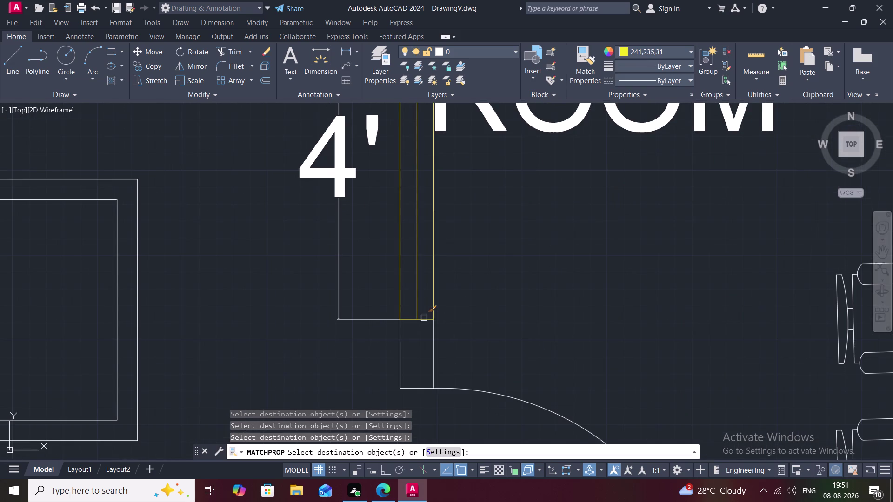
scroll(down, 3)
middle_drag(421, 294, 426, 356)
scroll(up, 3)
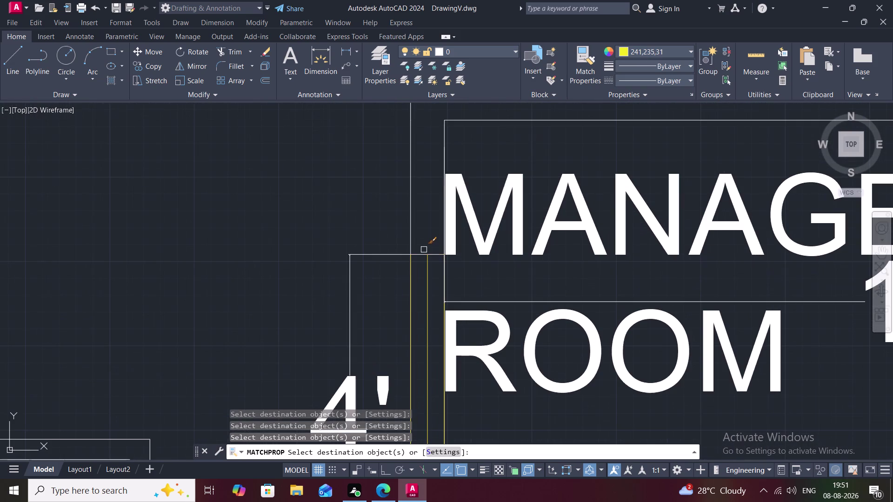
click(422, 254)
Restyle the first account room window lines yellow and clear a stray selection.
scroll(down, 3)
middle_drag(388, 176, 396, 342)
scroll(down, 3)
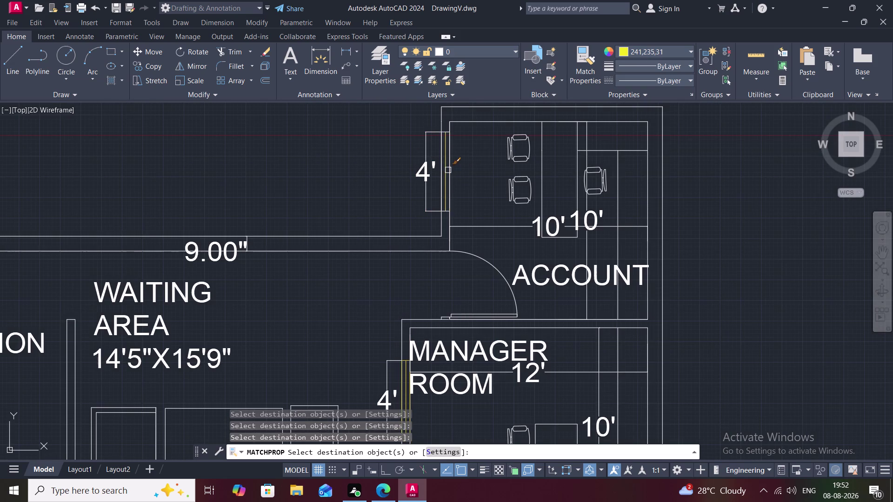
scroll(up, 3)
click(448, 170)
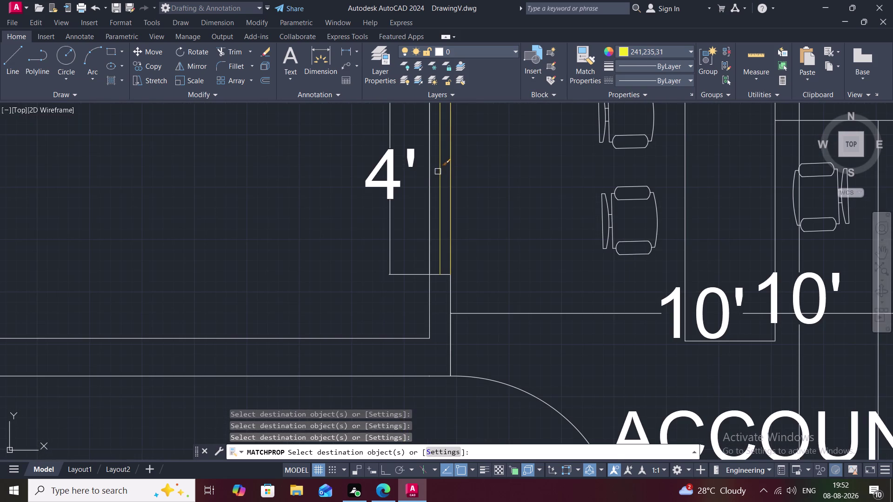
click(438, 172)
click(426, 180)
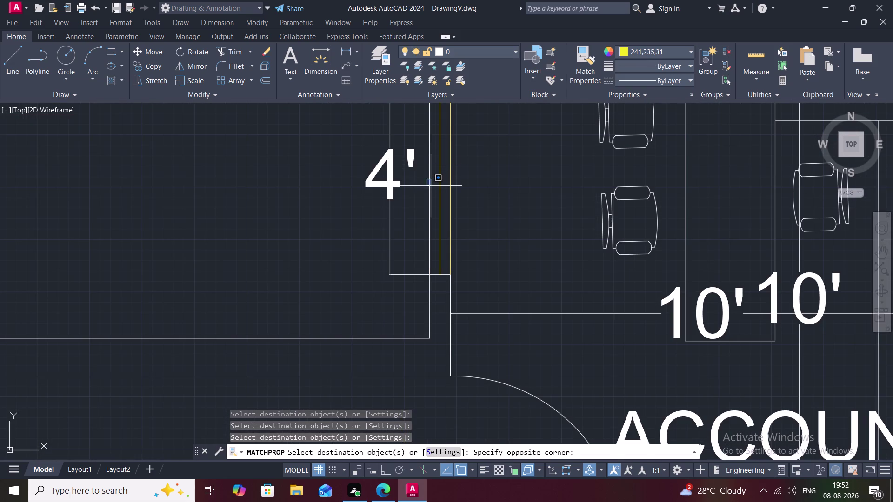
key(Escape)
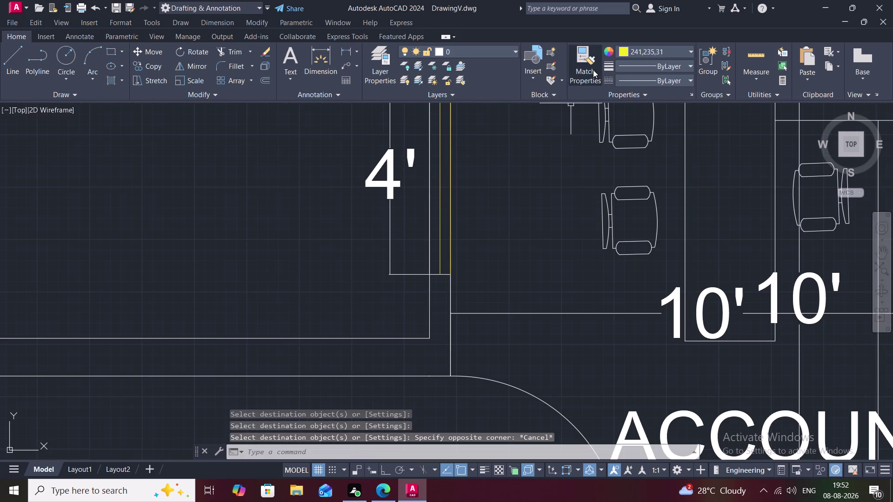
Rematch from a yellow line to finish the account room window lines.
click(593, 70)
click(441, 206)
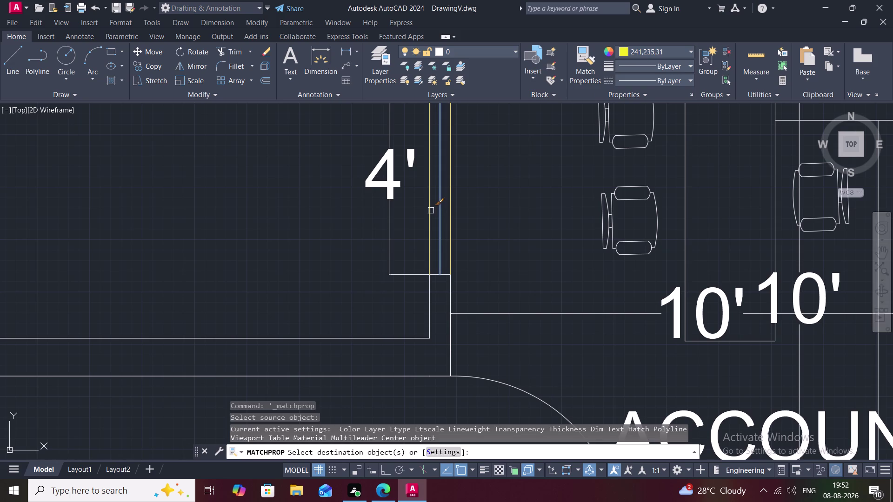
click(431, 211)
click(444, 276)
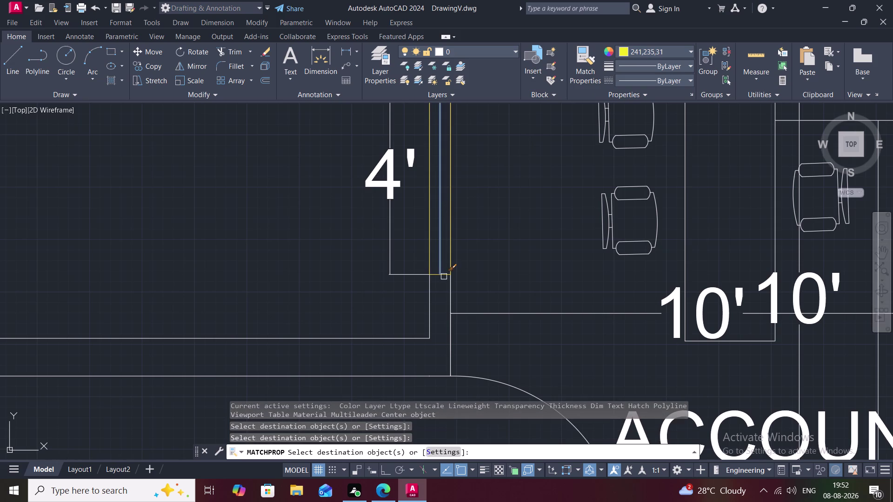
scroll(down, 3)
middle_drag(435, 233, 429, 322)
scroll(up, 3)
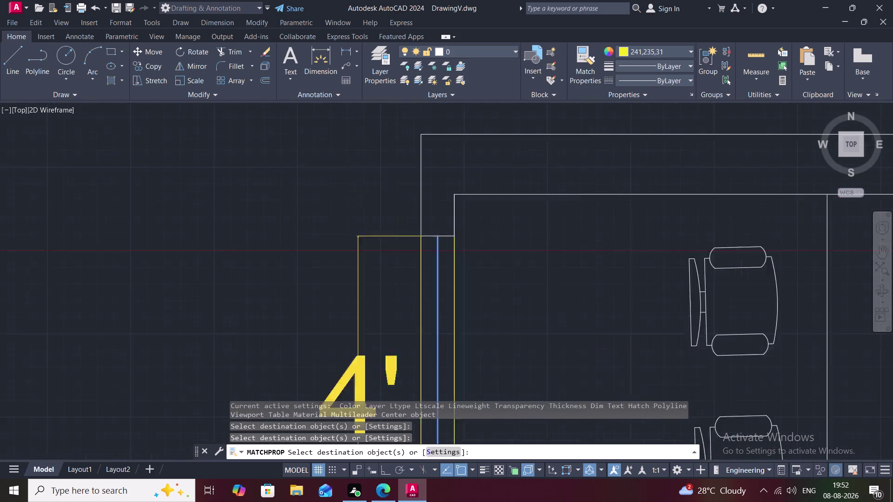
click(429, 234)
key(Escape)
scroll(down, 3)
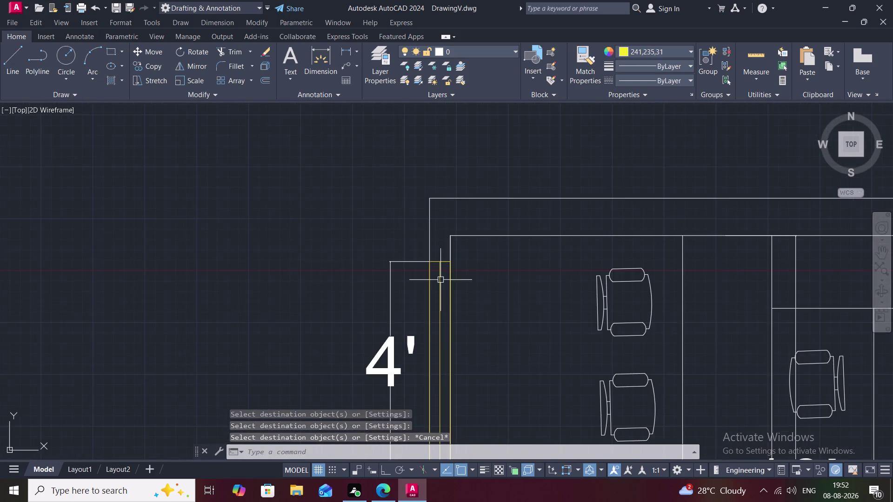
middle_drag(440, 280, 404, 100)
scroll(down, 3)
scroll(down, 3)
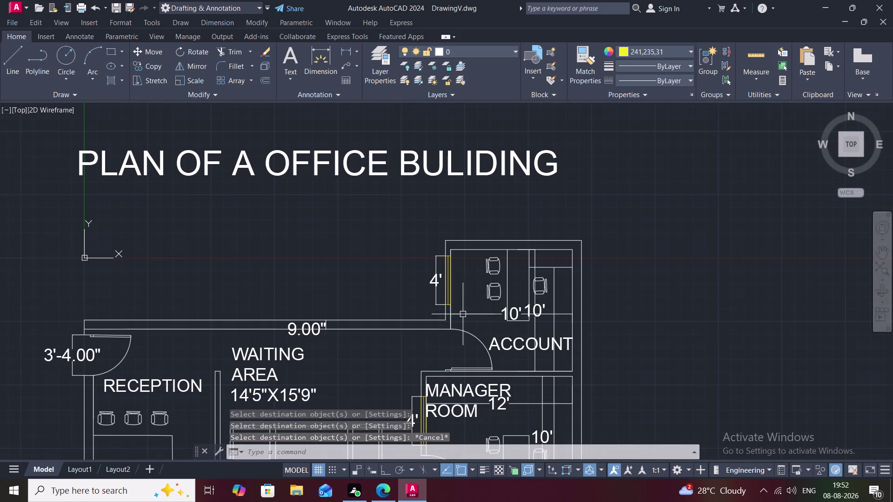
middle_drag(462, 324, 439, 197)
middle_drag(486, 320, 458, 269)
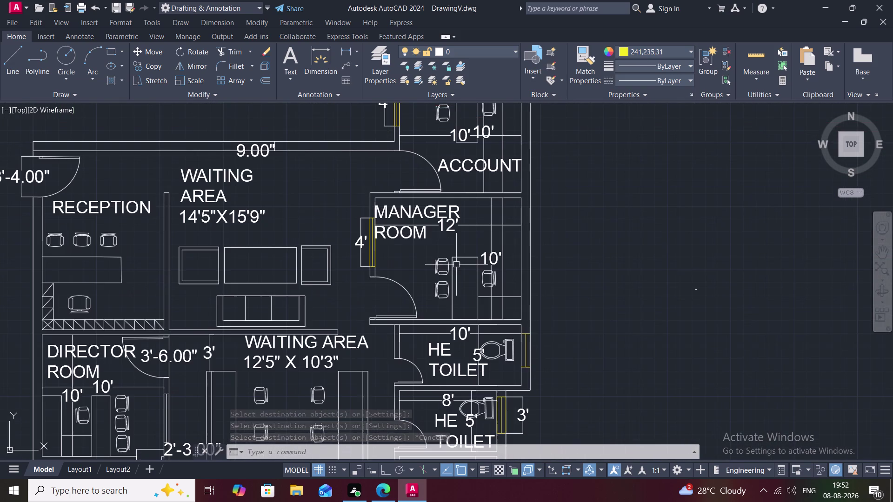
scroll(up, 3)
key(Escape)
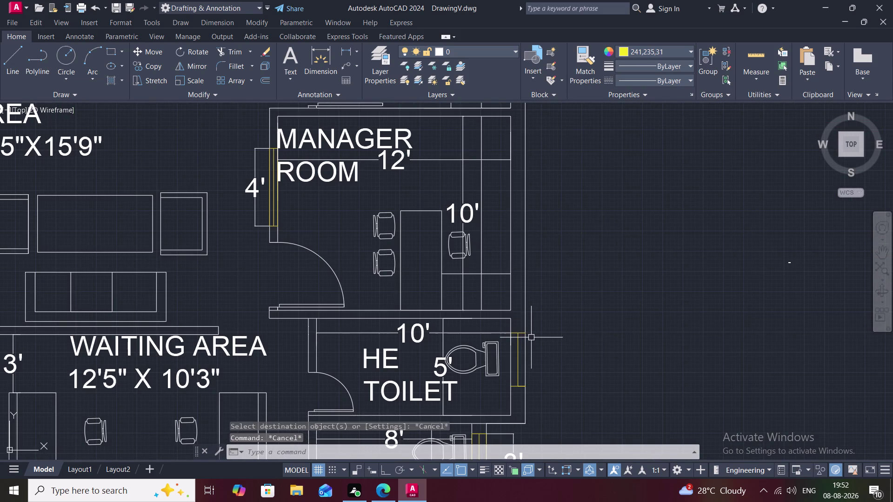
key(l)
key(space)
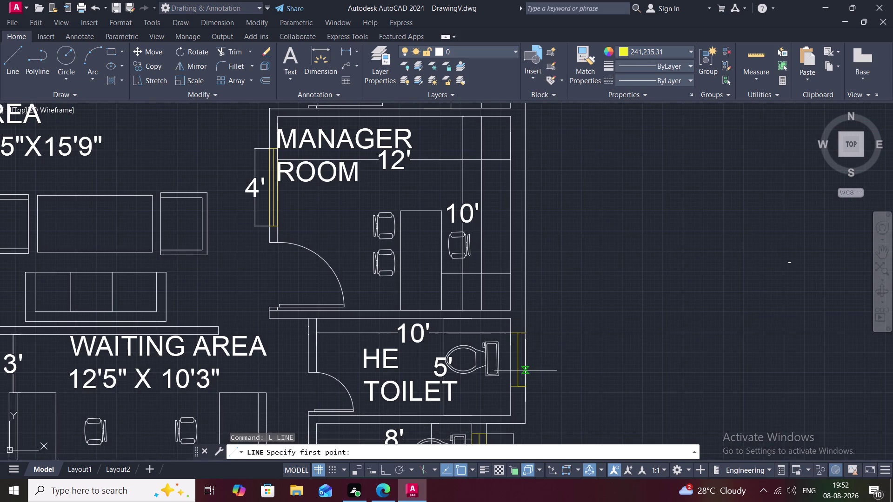
scroll(up, 3)
click(522, 437)
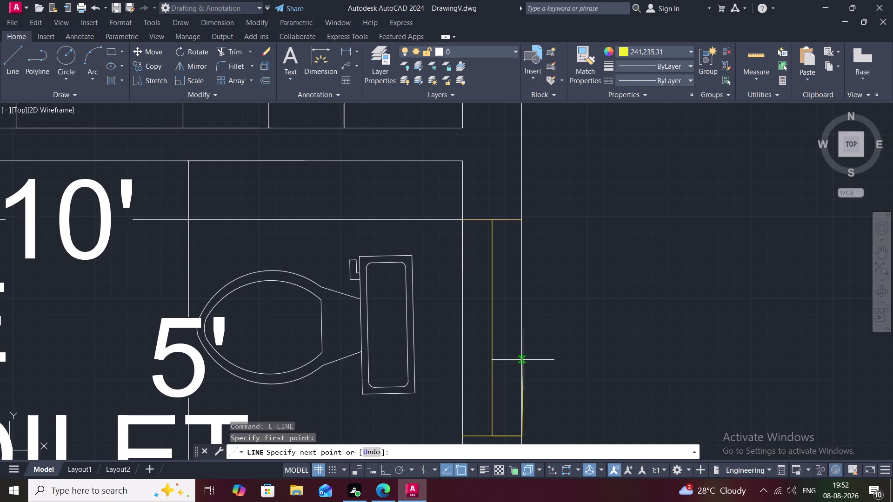
click(522, 223)
click(464, 222)
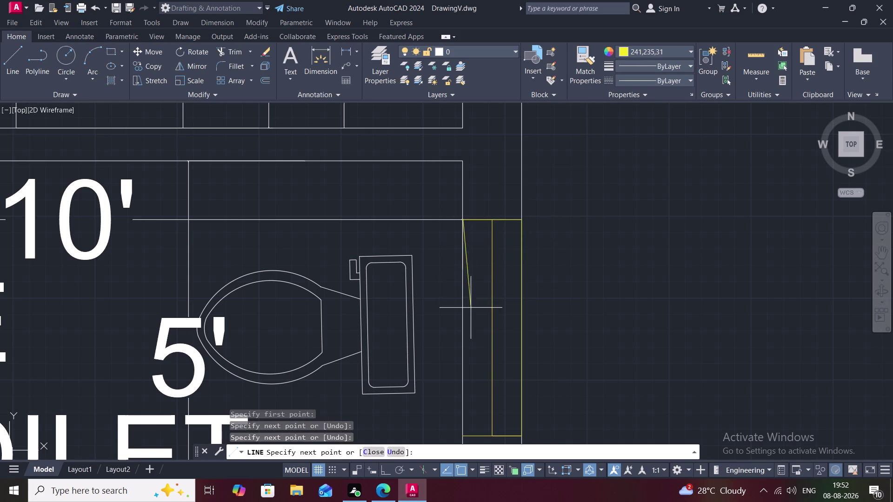
click(461, 438)
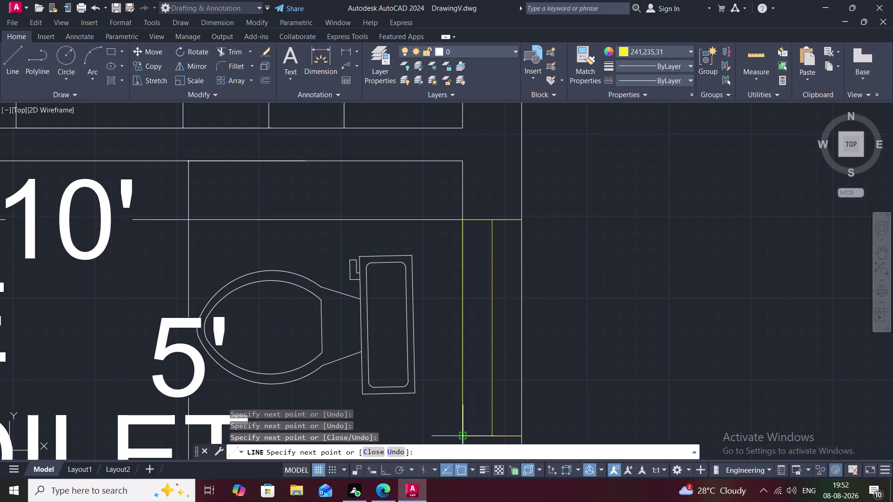
key(Escape)
scroll(down, 3)
scroll(down, 3)
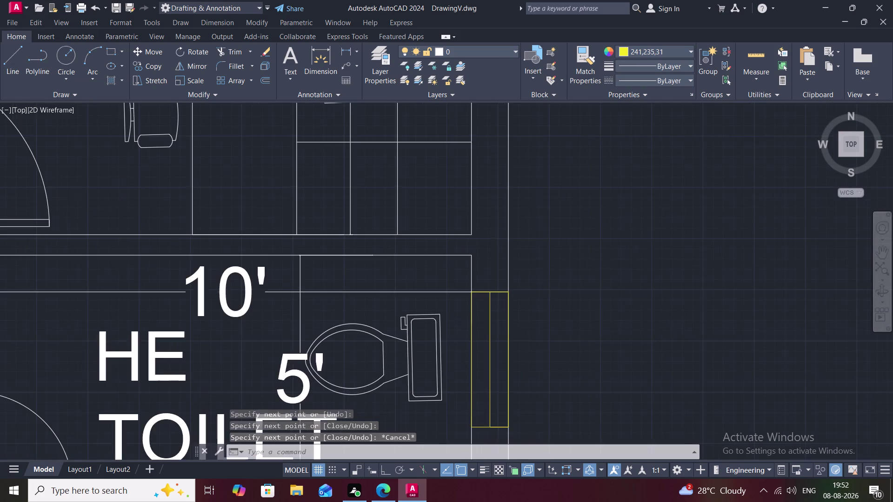
scroll(down, 3)
middle_drag(465, 412, 502, 283)
scroll(down, 3)
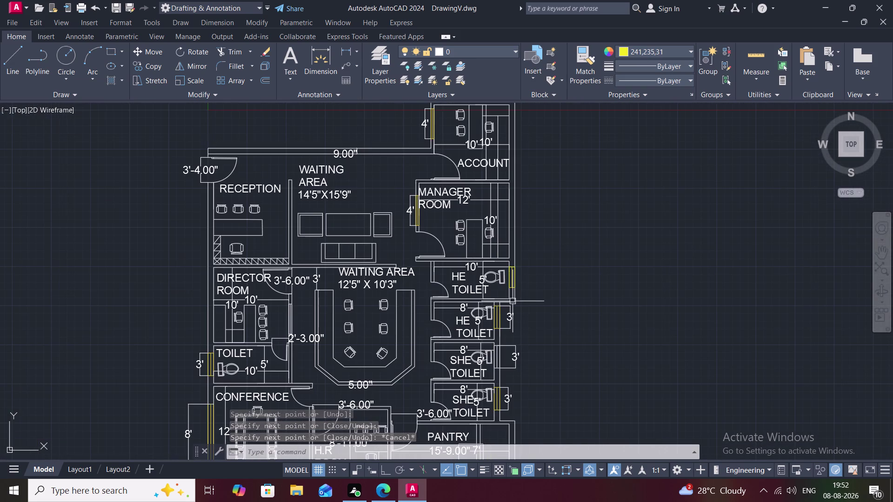
scroll(up, 3)
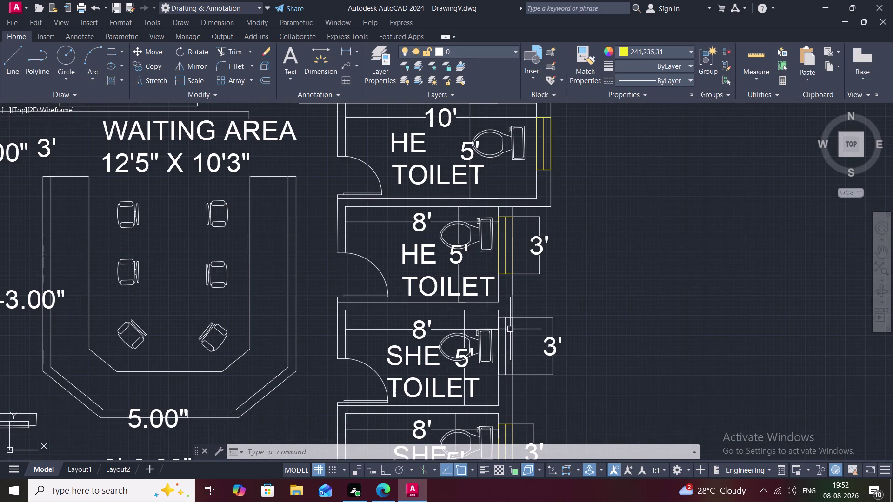
Start a line at the SHE toilet window corner, then cancel it.
key(space)
click(497, 316)
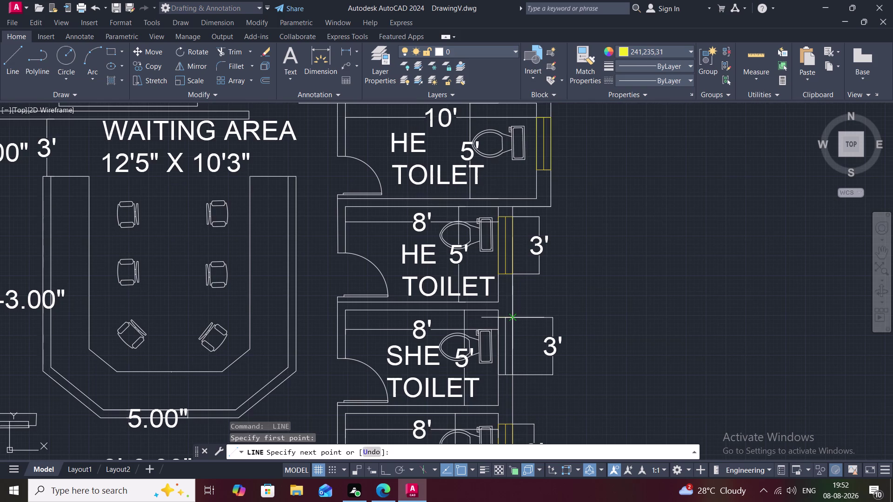
scroll(up, 3)
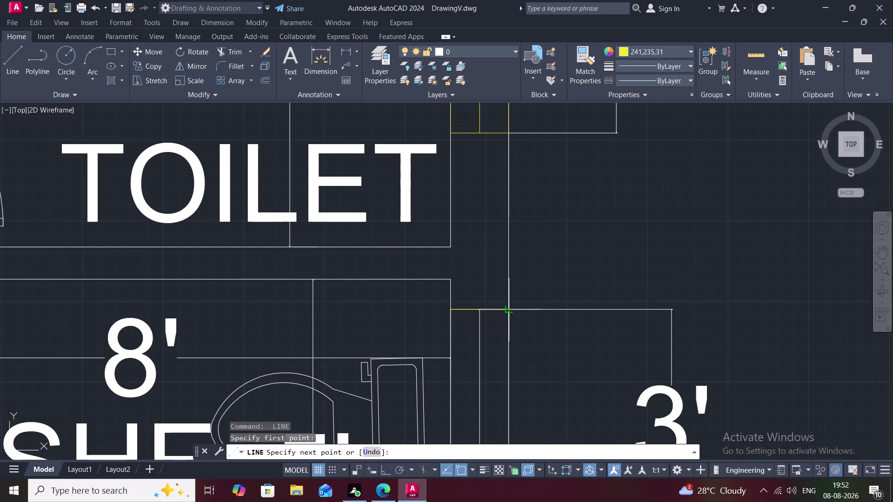
key(Escape)
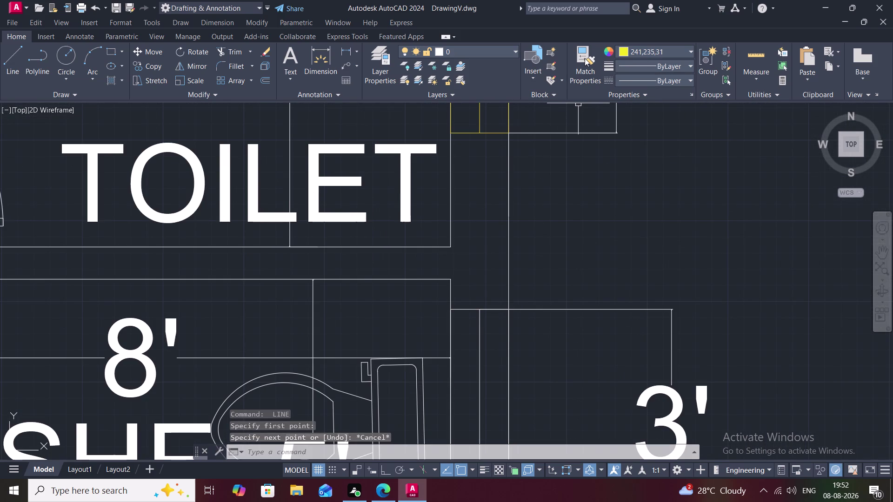
Copy the yellow window styling onto the SHE toilet window lines.
click(584, 58)
click(495, 135)
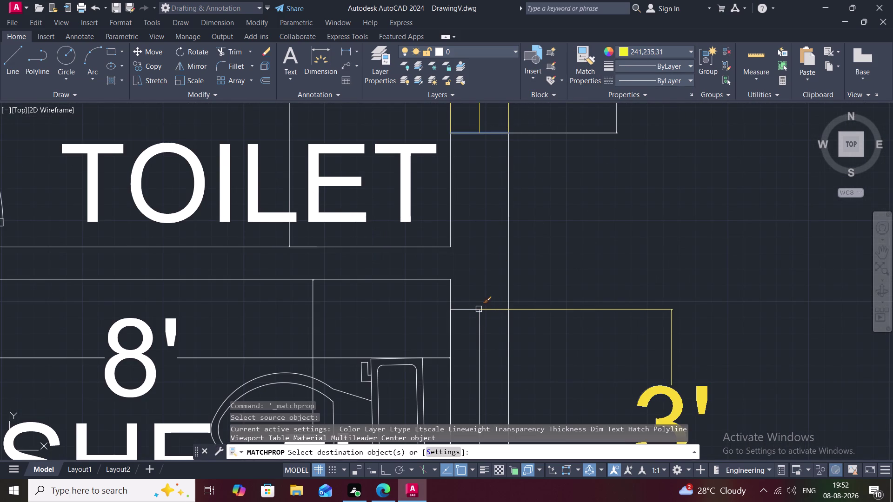
click(466, 313)
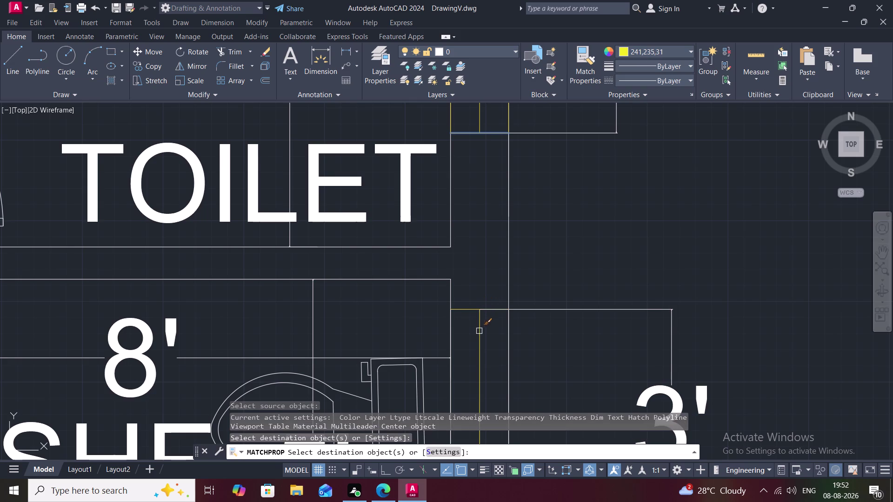
click(480, 332)
middle_drag(482, 335, 479, 145)
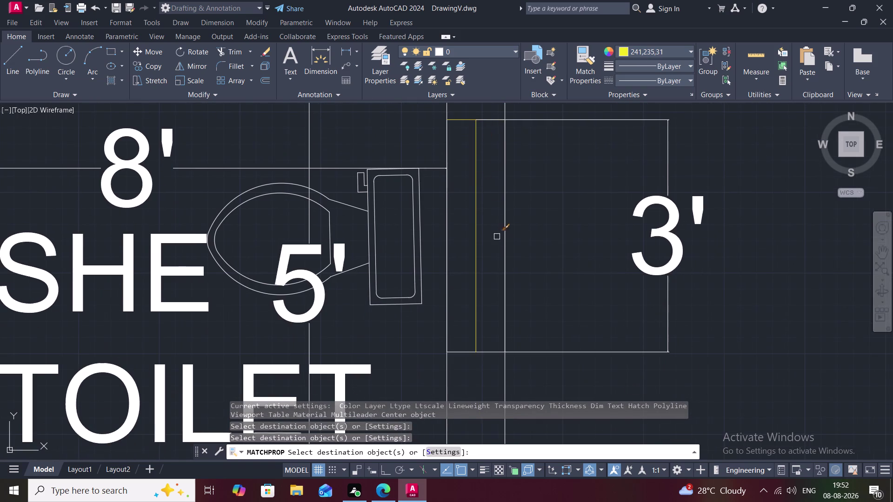
click(504, 241)
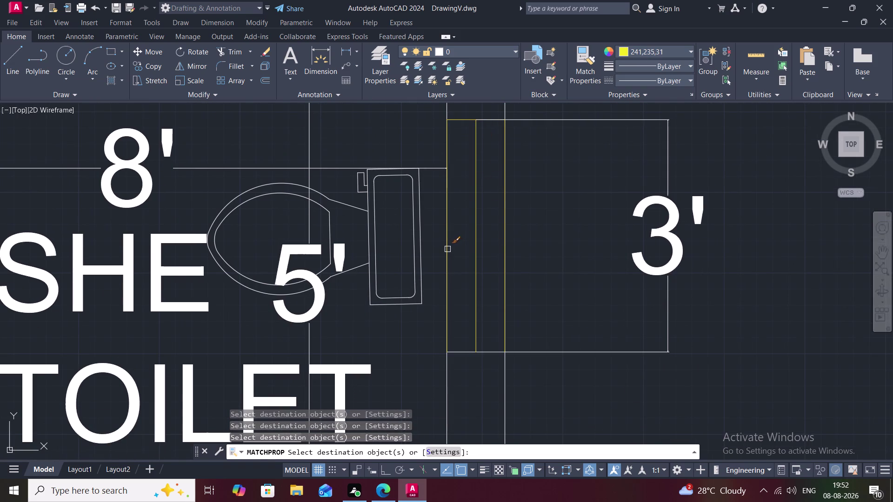
click(447, 250)
click(480, 354)
scroll(up, 3)
middle_drag(489, 133, 492, 297)
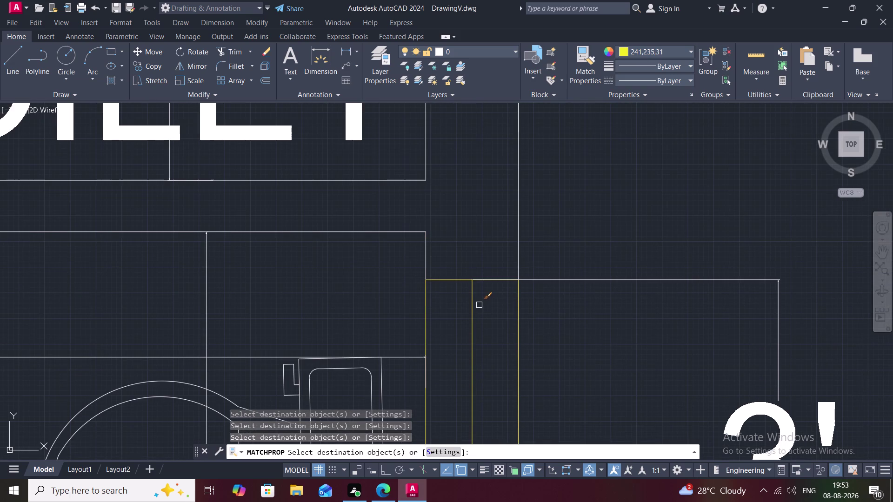
key(Escape)
Start and cancel another line across the window, then zoom out over the plan.
text(L)
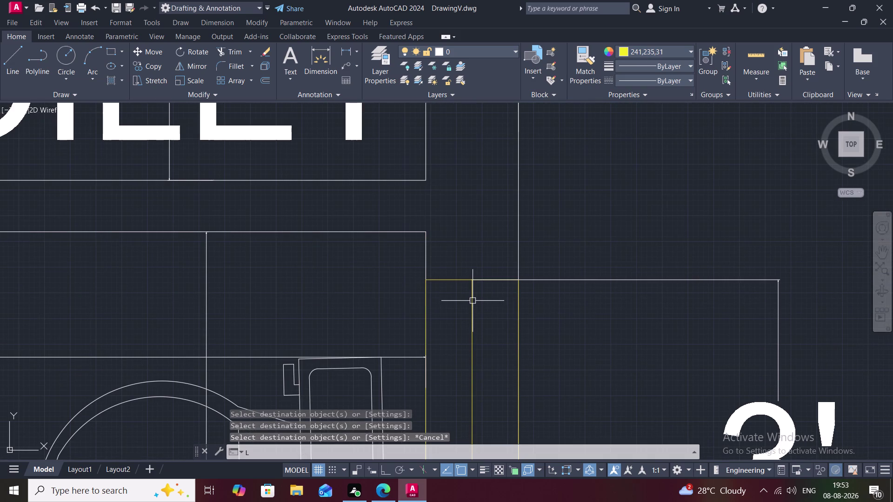
key(space)
click(473, 283)
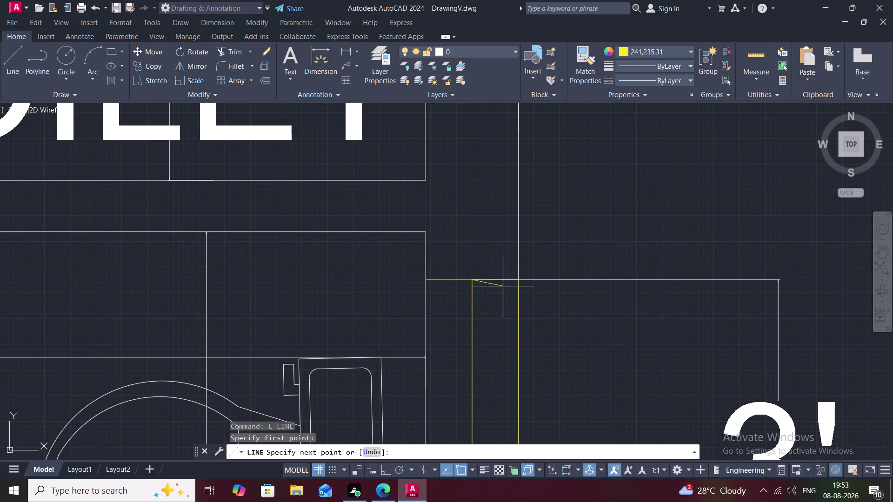
click(517, 280)
key(Escape)
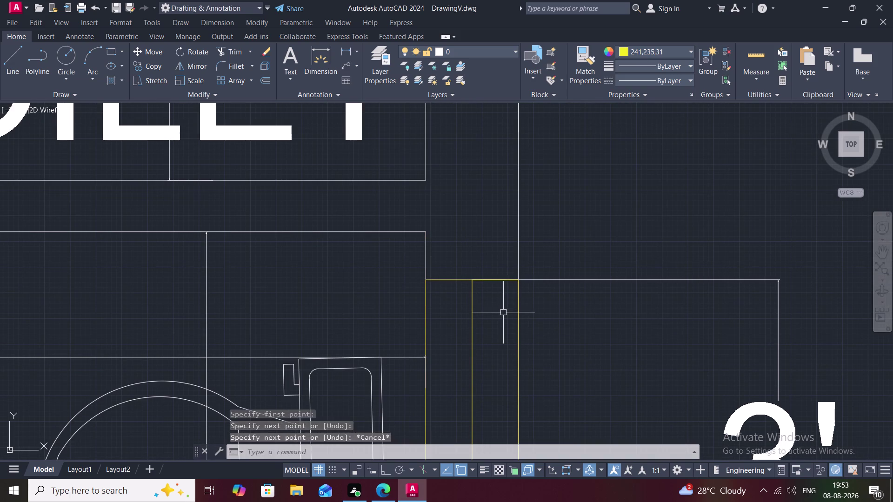
scroll(down, 3)
scroll(down, 3)
scroll(down, 3)
scroll(down, 3)
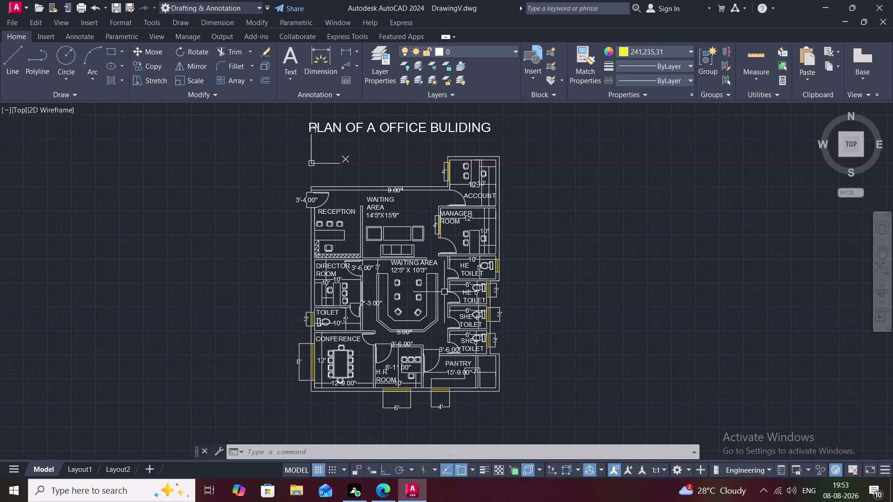
Set the ACCOUNT room label's colour to Magenta.
middle_drag(450, 287, 489, 287)
click(659, 46)
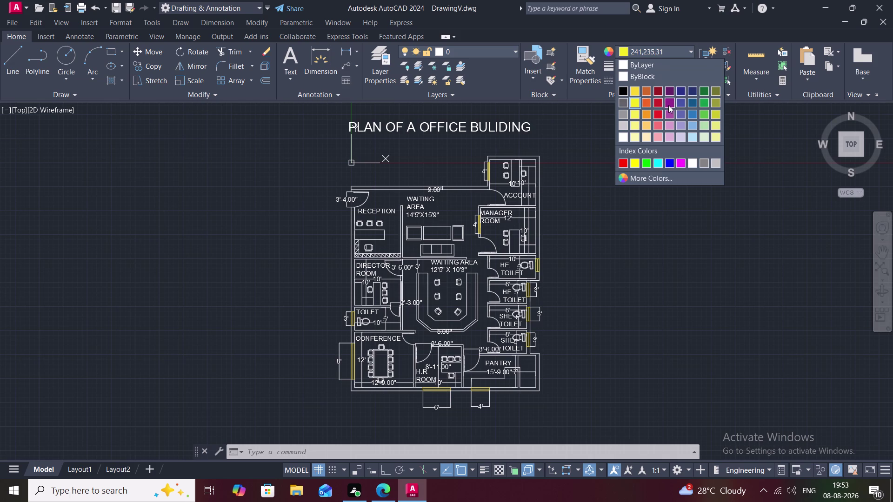
click(680, 165)
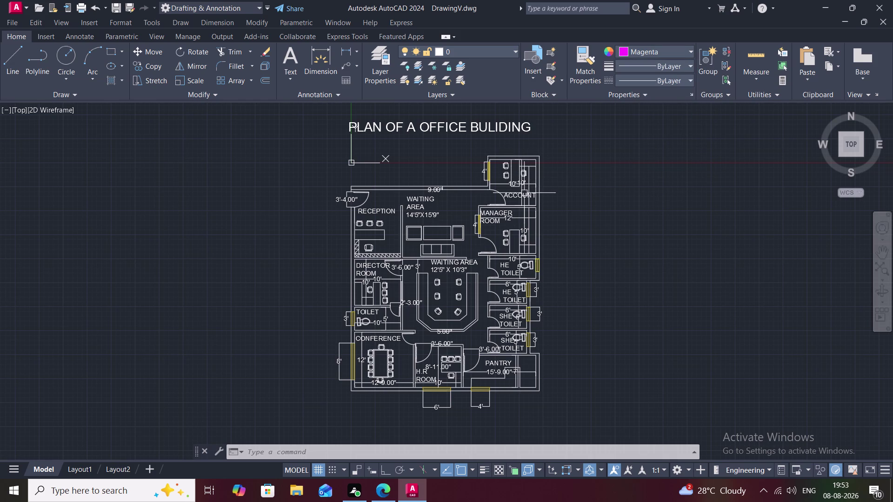
click(523, 197)
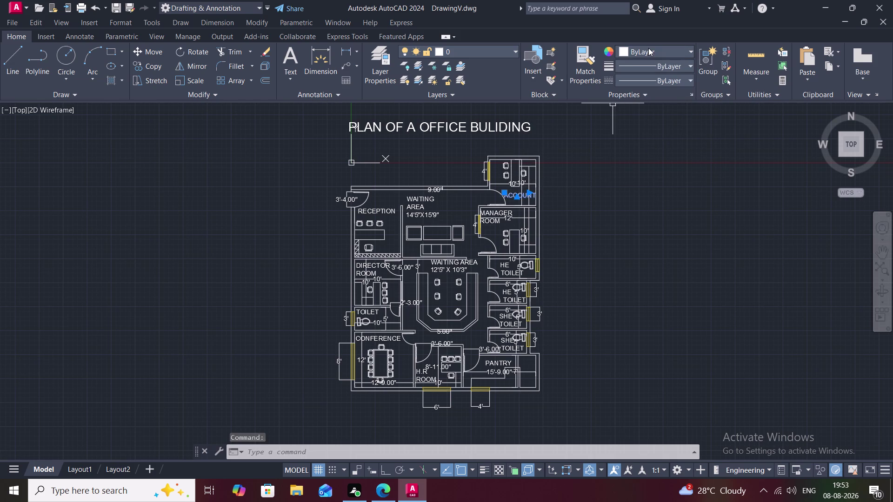
click(648, 48)
click(680, 161)
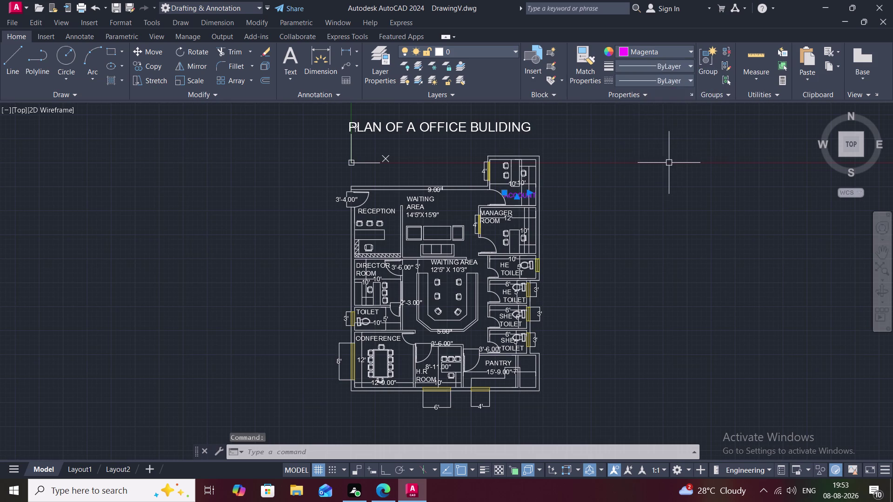
click(585, 38)
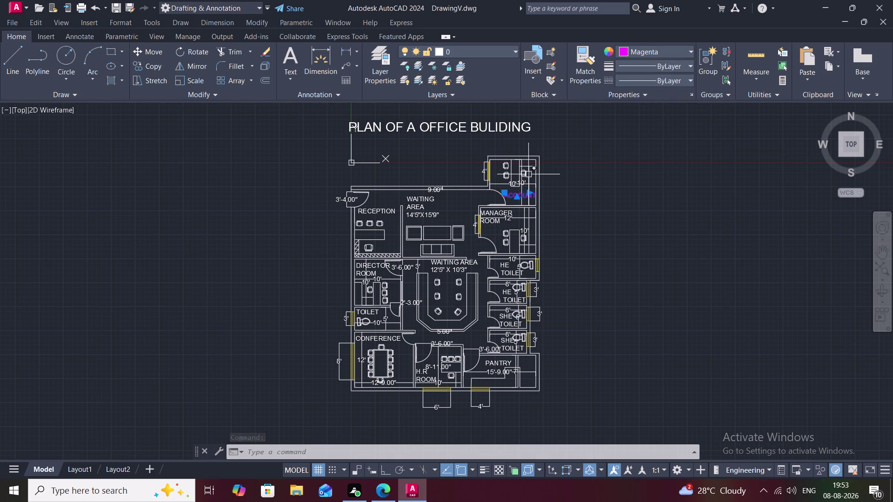
key(Escape)
Match ACCOUNT's magenta onto MANAGER ROOM, HE/SHE TOILET, H.R ROOM and PANTRY labels.
click(519, 196)
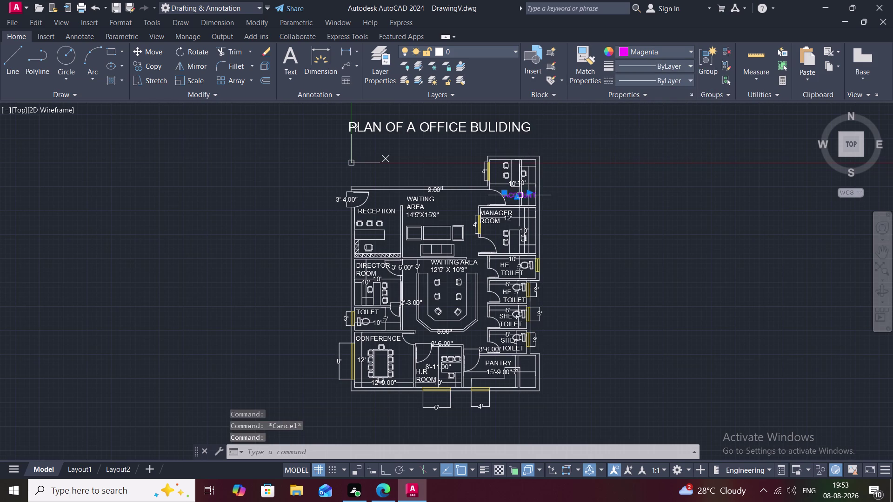
click(577, 58)
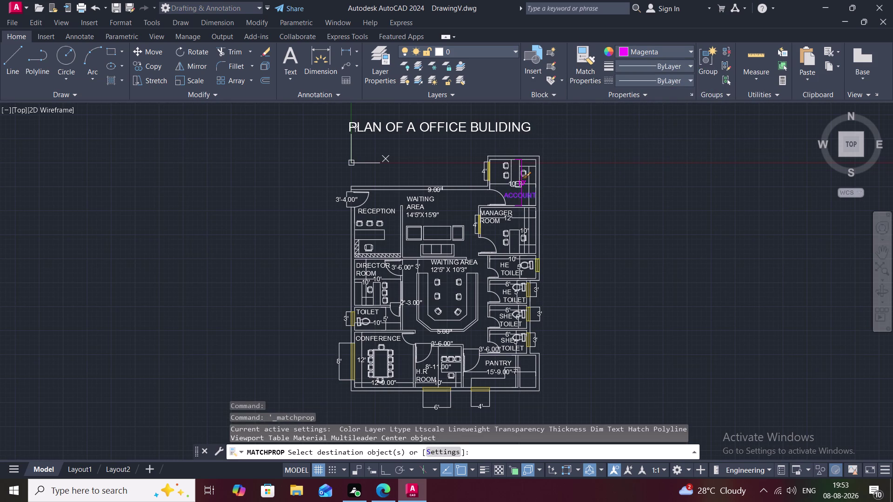
click(497, 221)
click(507, 263)
click(507, 296)
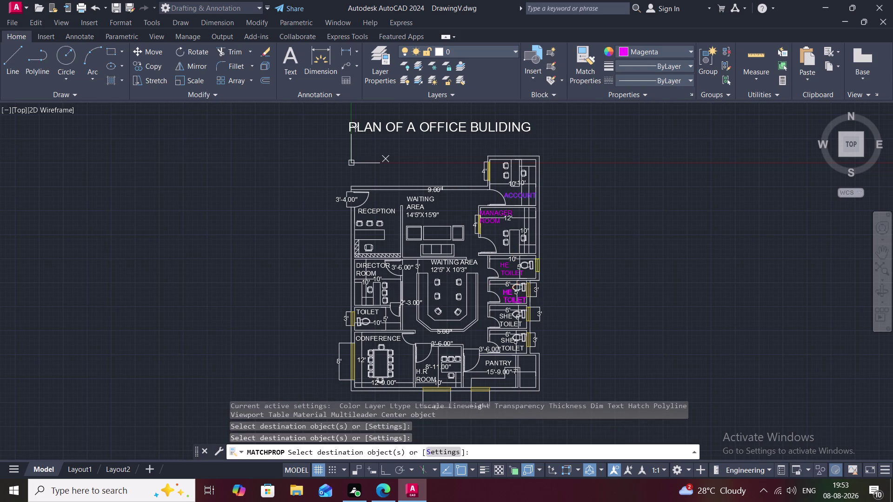
click(504, 319)
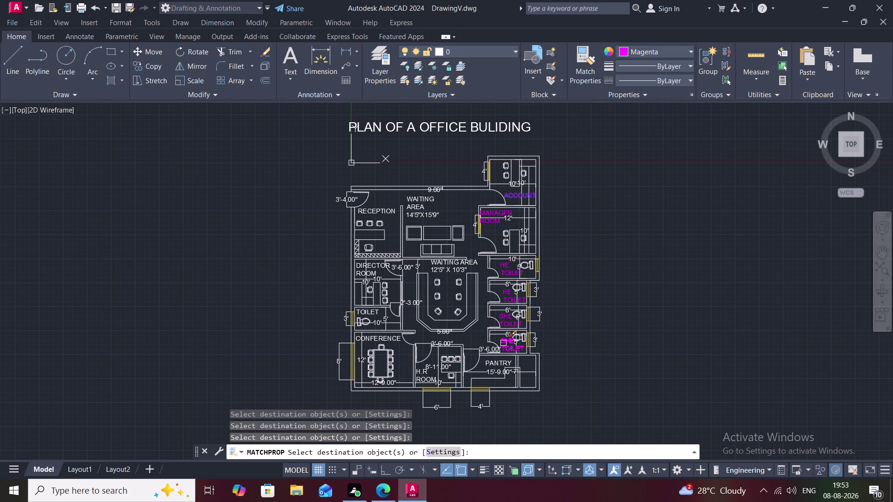
click(504, 344)
click(497, 364)
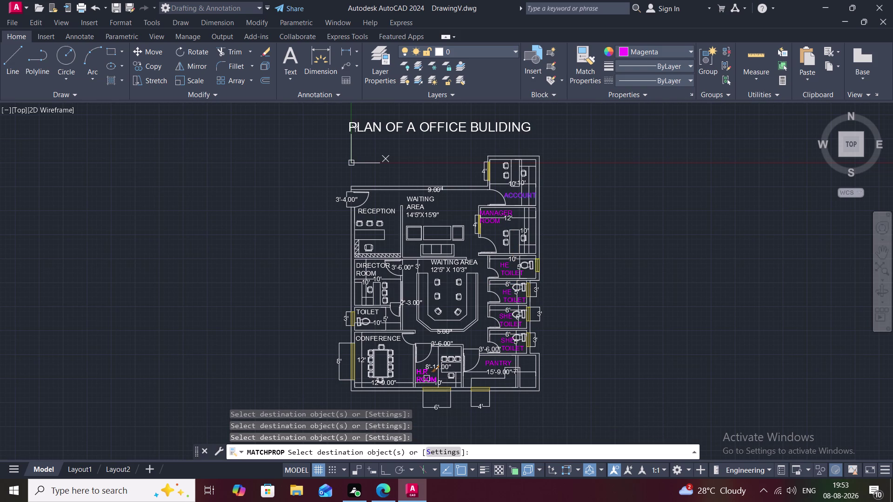
Make the WAITING AREA, RECEPTION, DIRECTOR ROOM, TOILET and CONFERENCE labels magenta.
click(426, 379)
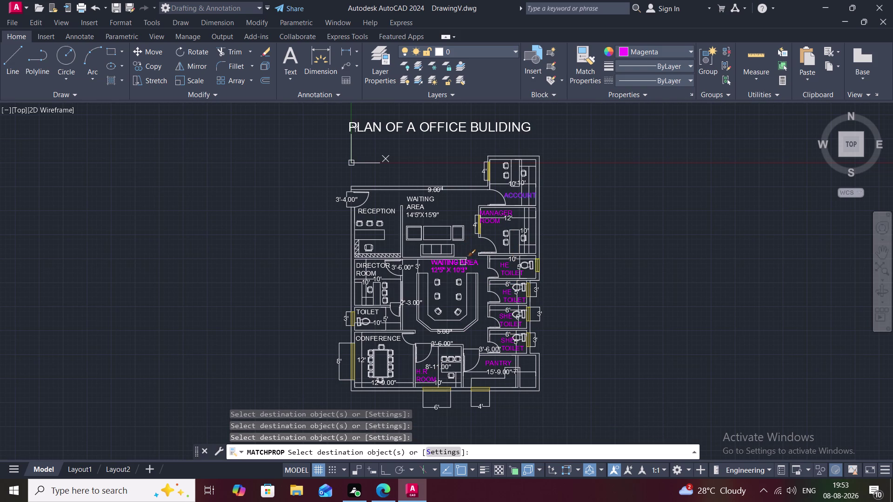
click(464, 267)
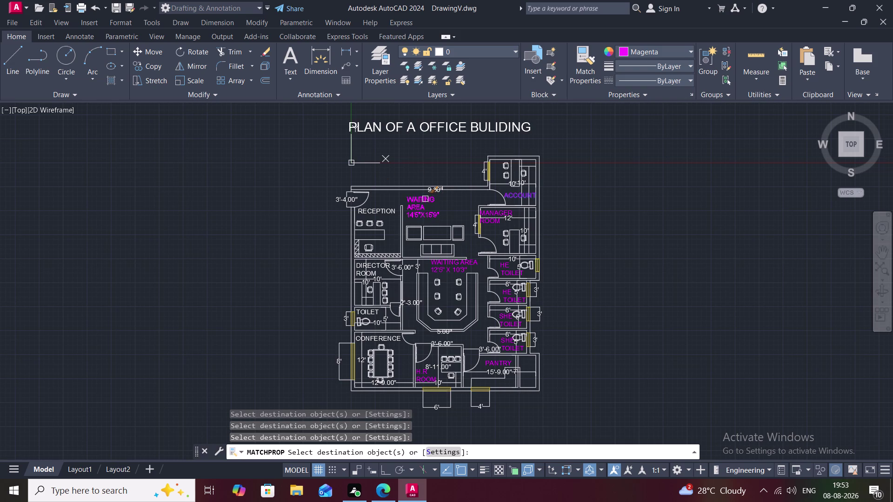
click(425, 199)
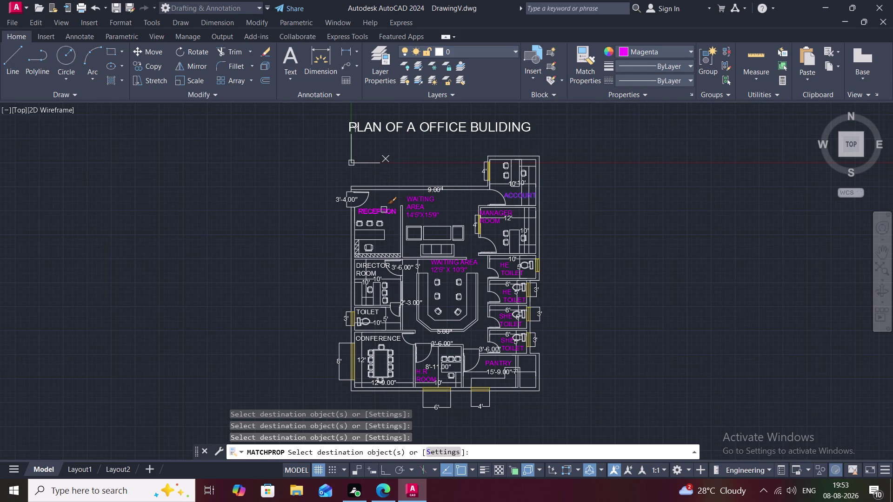
click(383, 209)
click(373, 266)
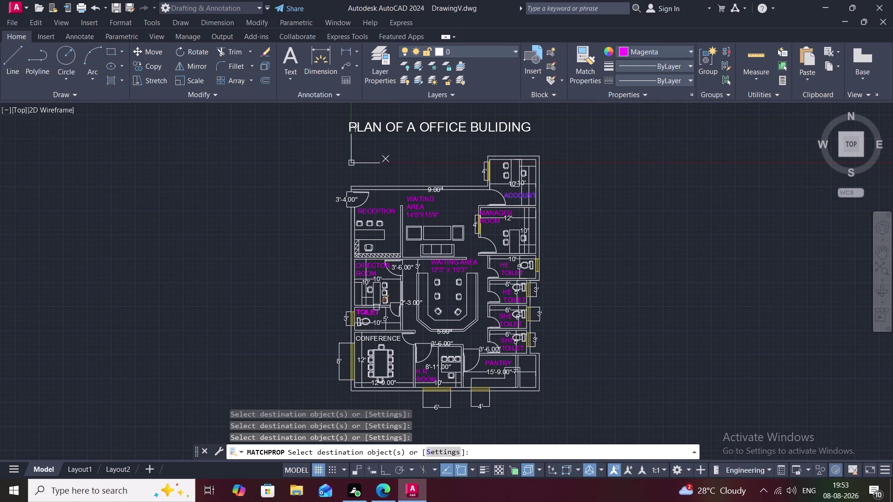
click(375, 310)
click(382, 340)
key(Escape)
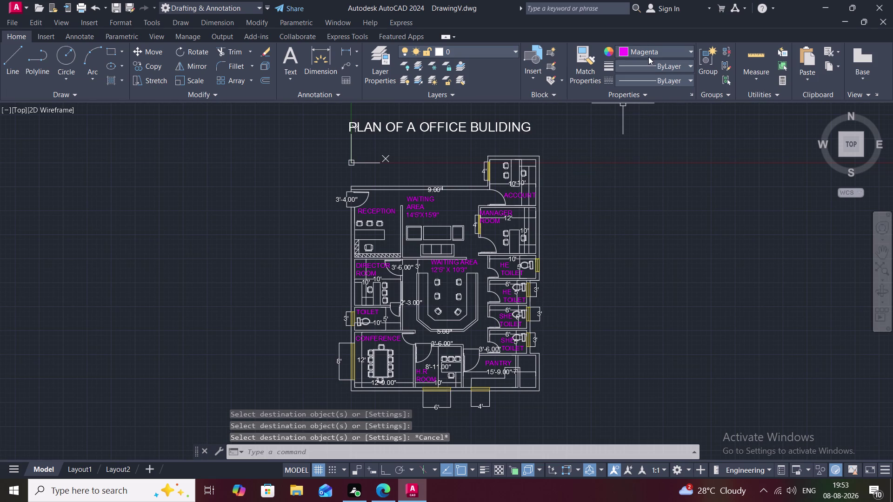
click(649, 49)
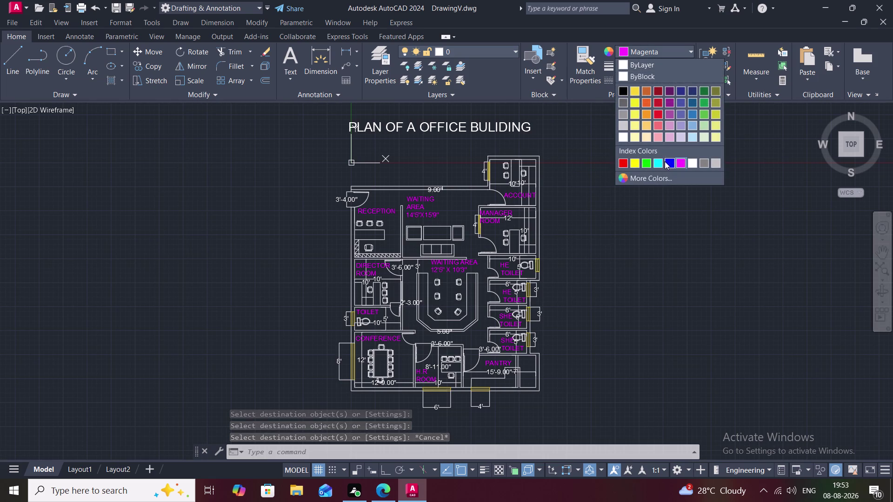
Set the selected dimension's colour to Blue and clear the selection.
click(666, 161)
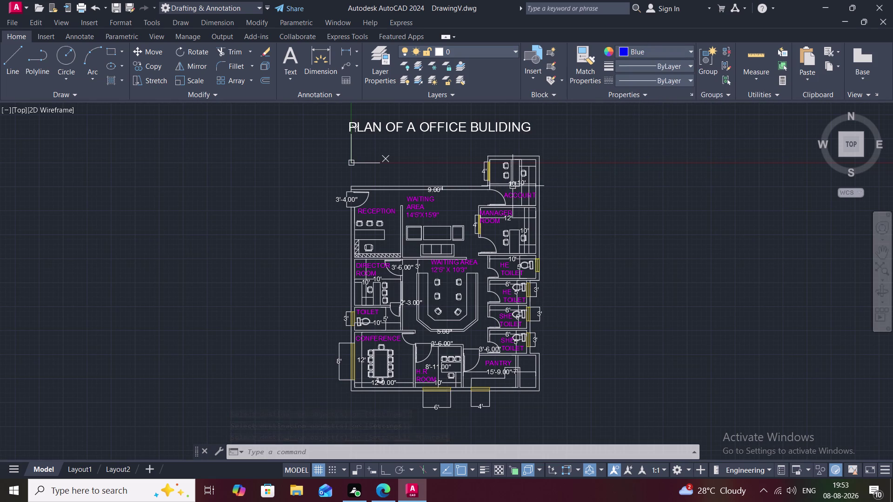
click(513, 184)
click(626, 50)
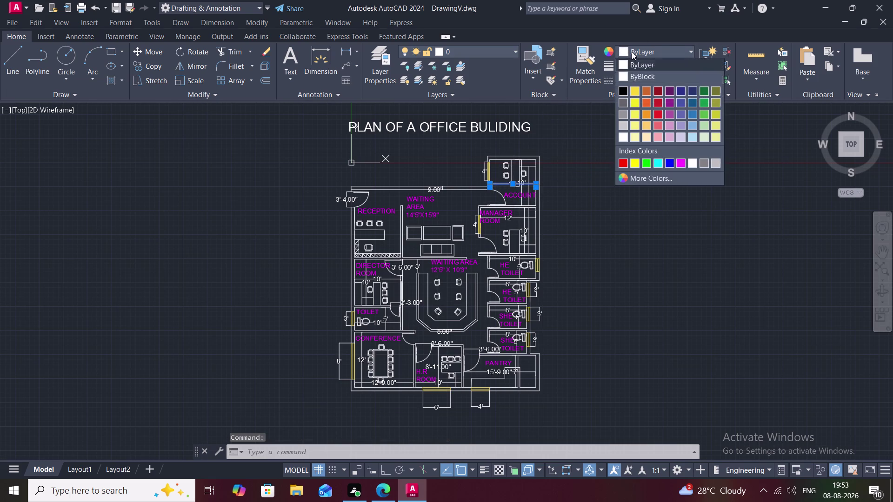
click(669, 162)
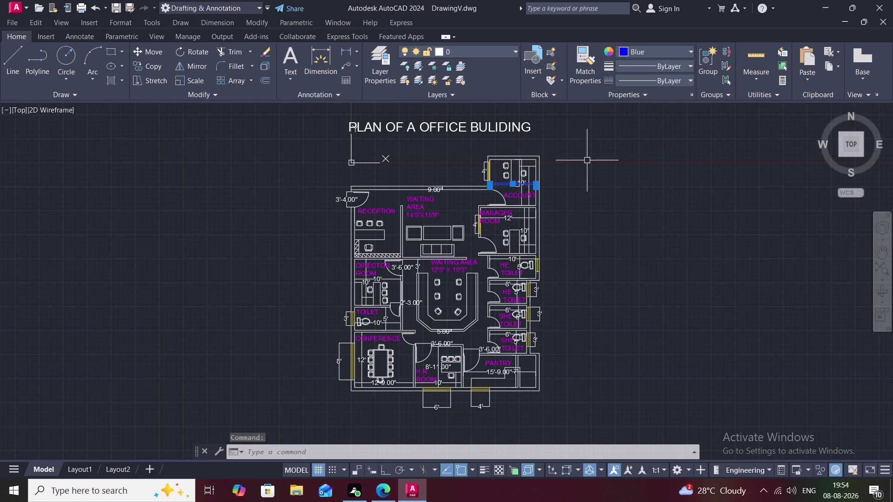
key(space)
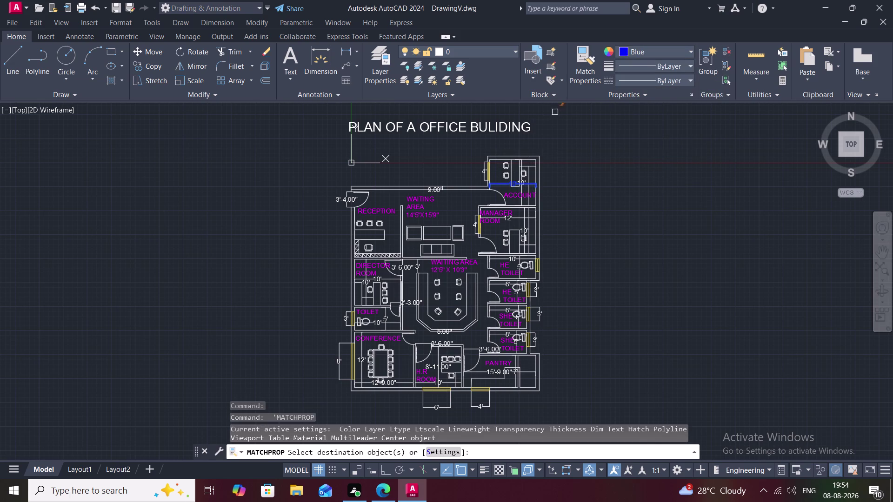
Match the blue onto the ACCOUNT, MANAGER ROOM and top wall dimensions (10', 12', 4', 3'-4", 9").
click(587, 68)
click(499, 183)
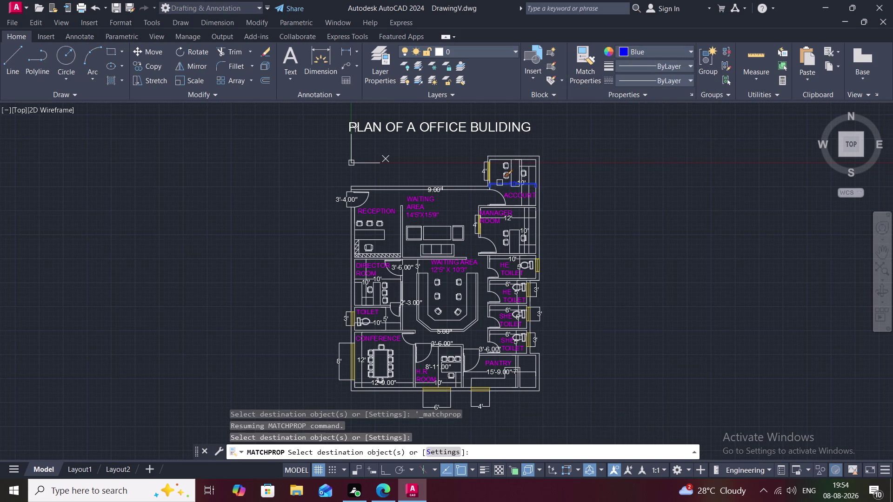
scroll(up, 3)
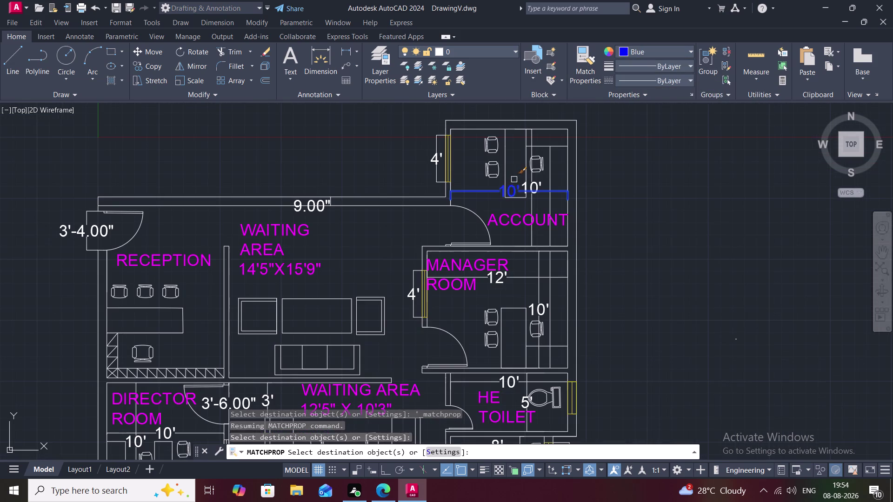
click(535, 188)
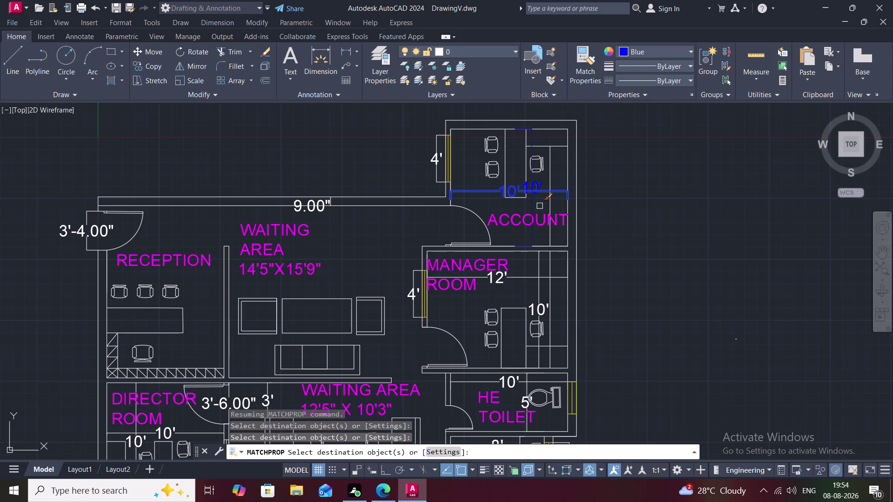
click(540, 290)
click(530, 280)
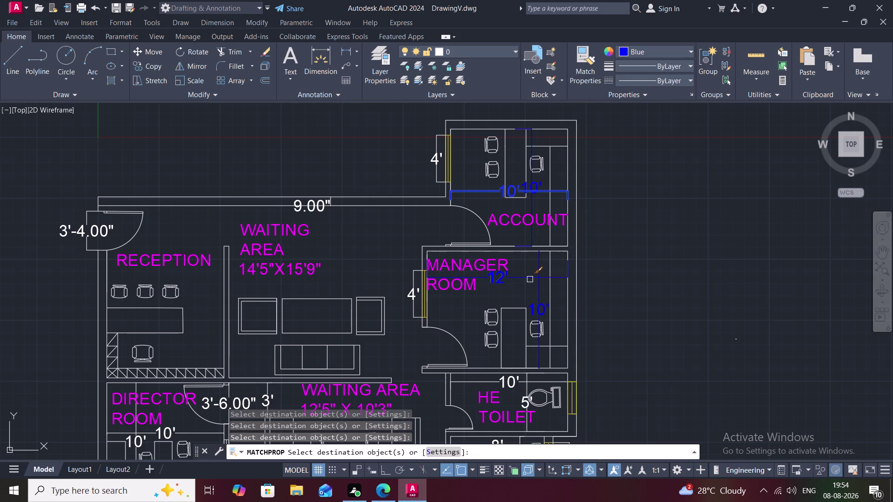
scroll(down, 3)
middle_drag(530, 280, 519, 216)
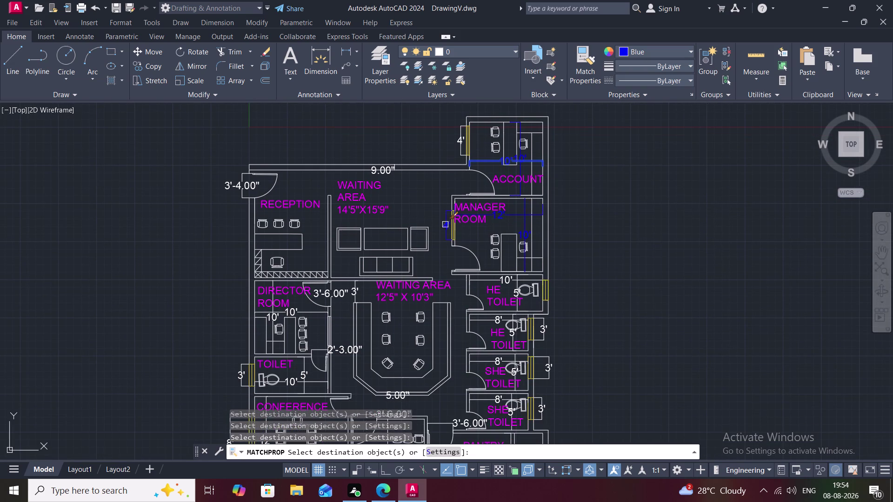
click(444, 226)
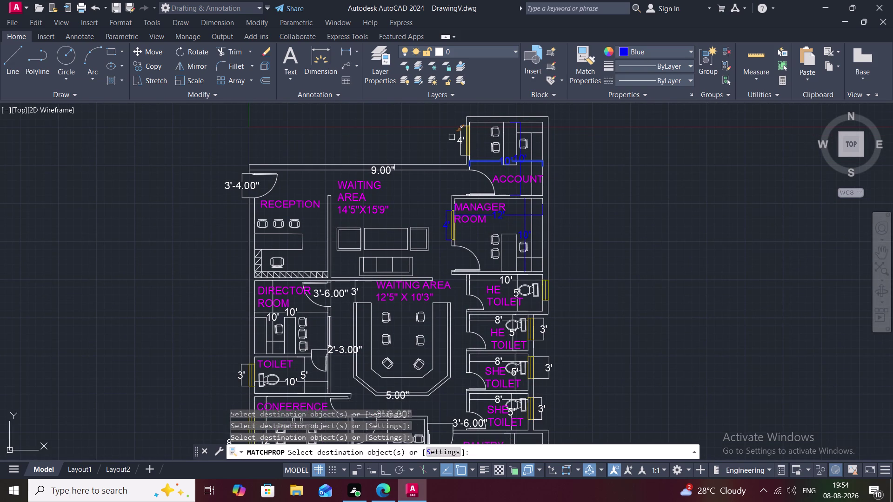
click(459, 140)
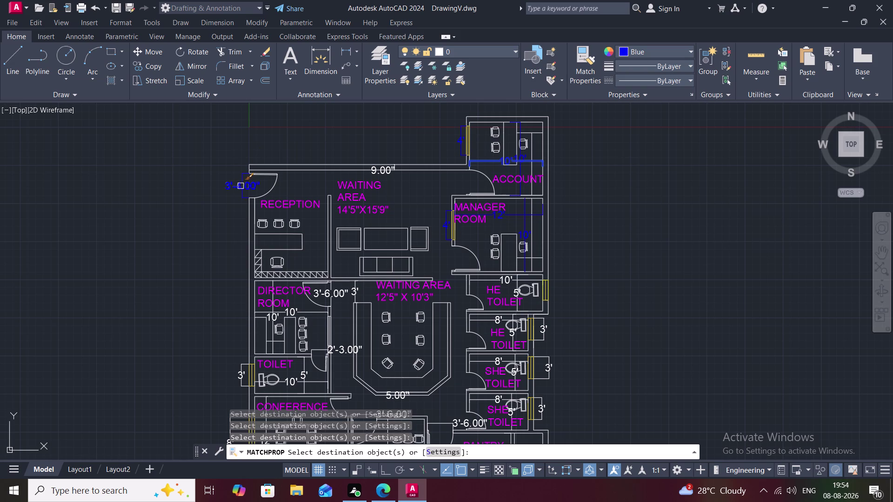
click(240, 186)
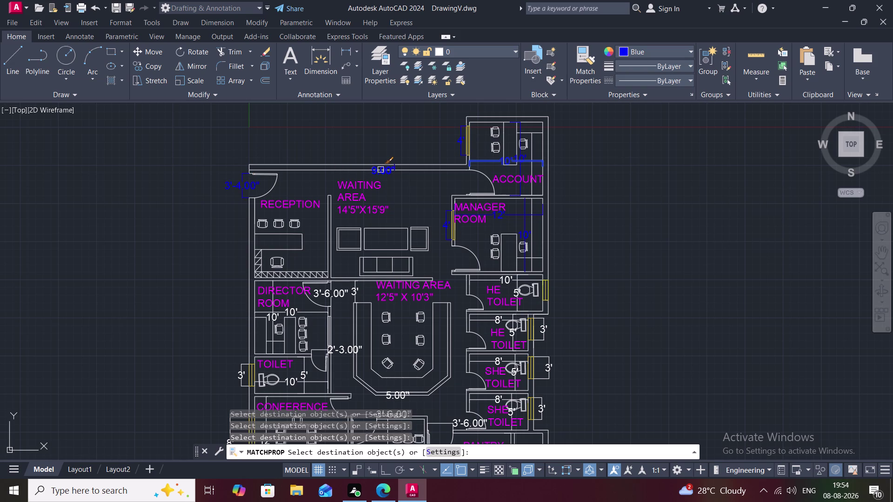
click(387, 175)
Turn the HE TOILET and SHE TOILET dimensions (10', 5', 3') blue.
middle_drag(429, 231, 428, 109)
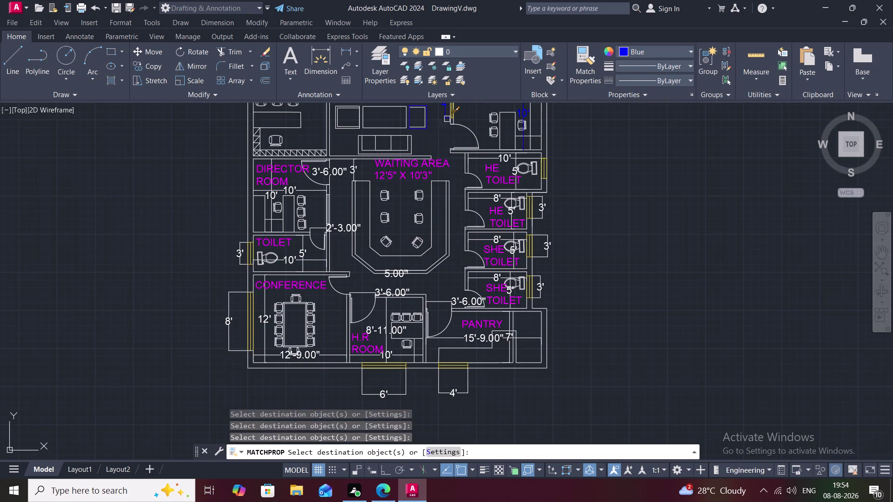
click(495, 197)
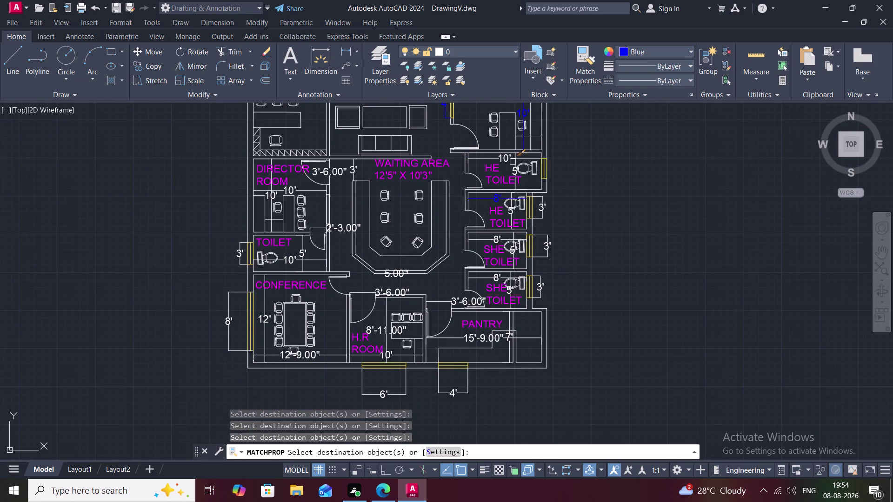
click(507, 158)
click(514, 171)
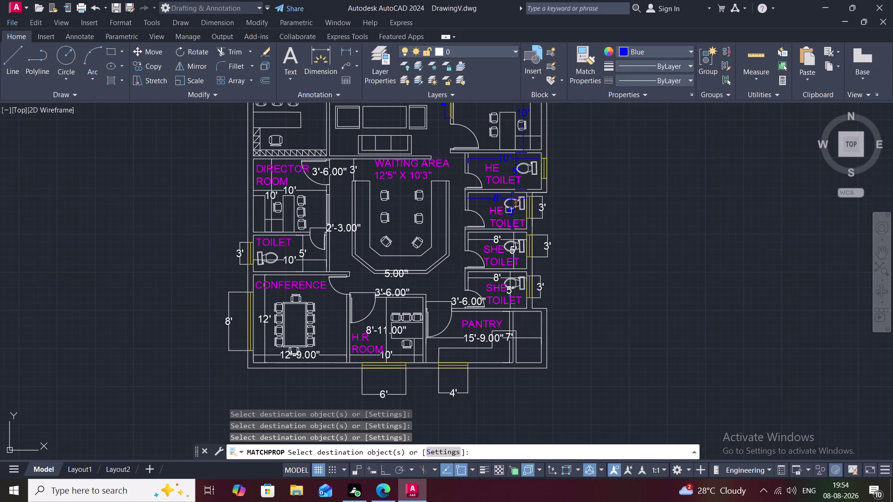
click(509, 215)
click(544, 212)
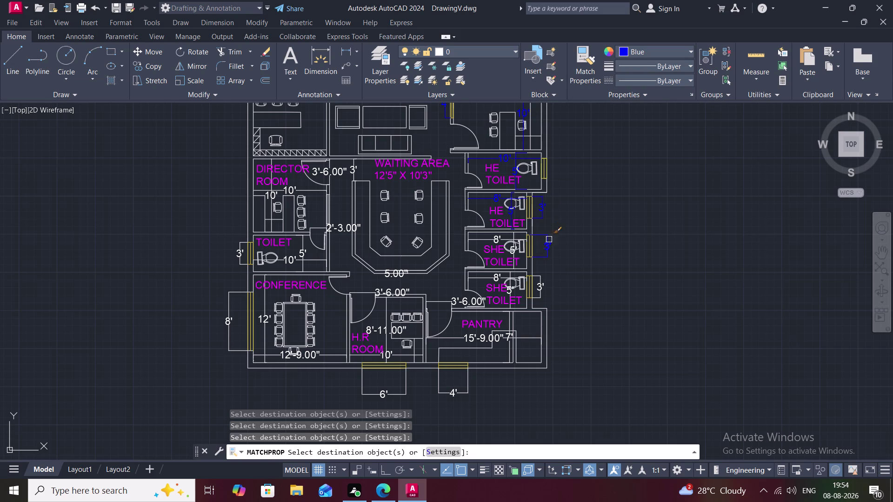
click(549, 249)
click(543, 295)
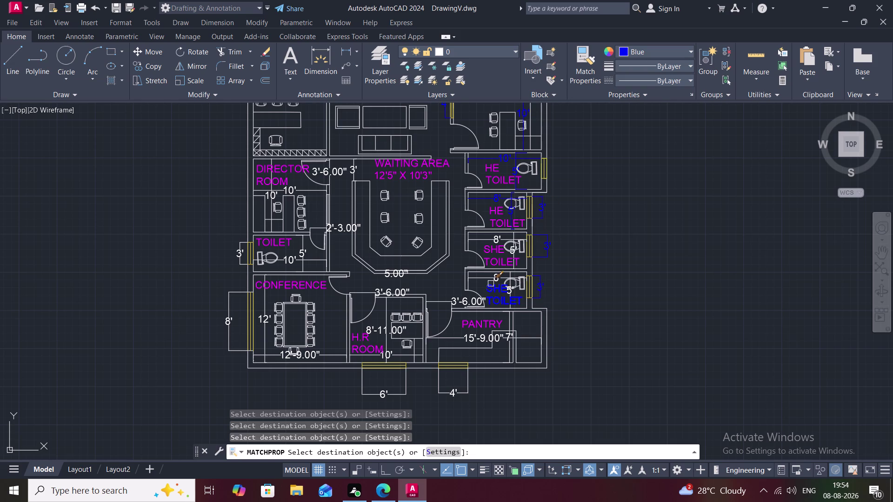
click(496, 279)
click(512, 291)
click(495, 240)
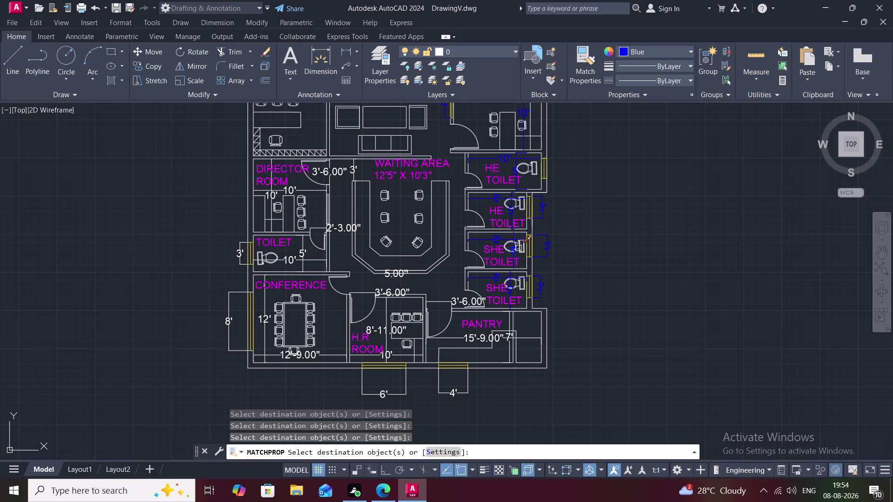
click(515, 250)
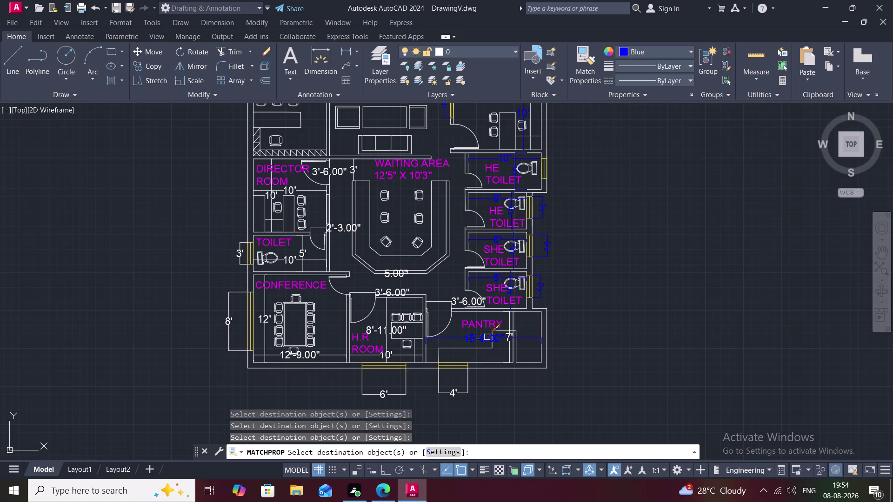
Turn the PANTRY and H.R ROOM dimensions (15'-9", 7', 3'-6", 5", 8'-11", 6') blue.
click(487, 337)
click(509, 324)
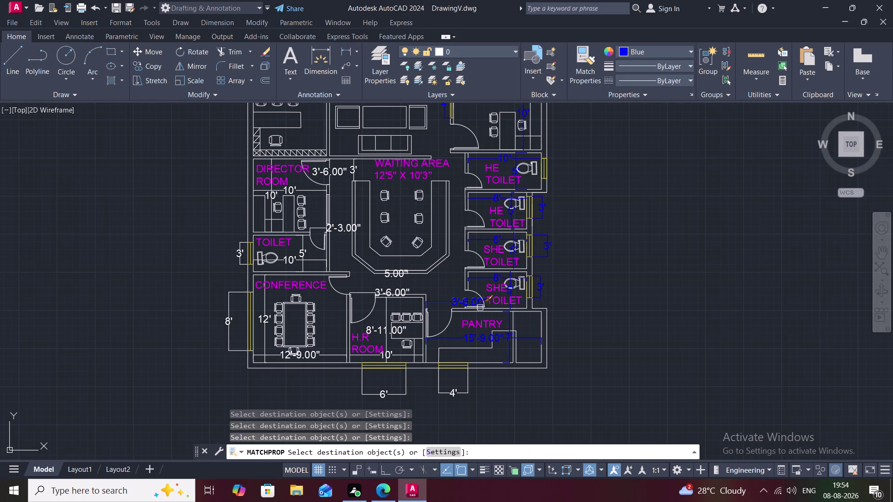
click(469, 303)
click(392, 276)
click(393, 289)
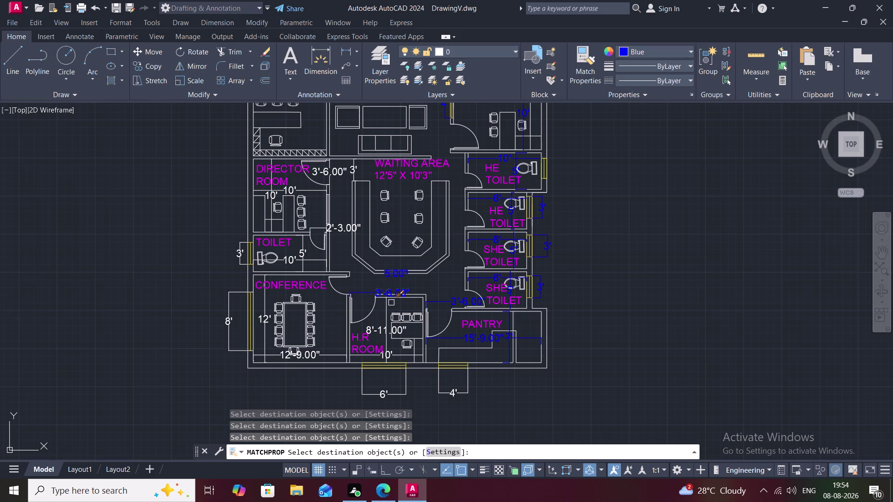
click(378, 329)
click(389, 355)
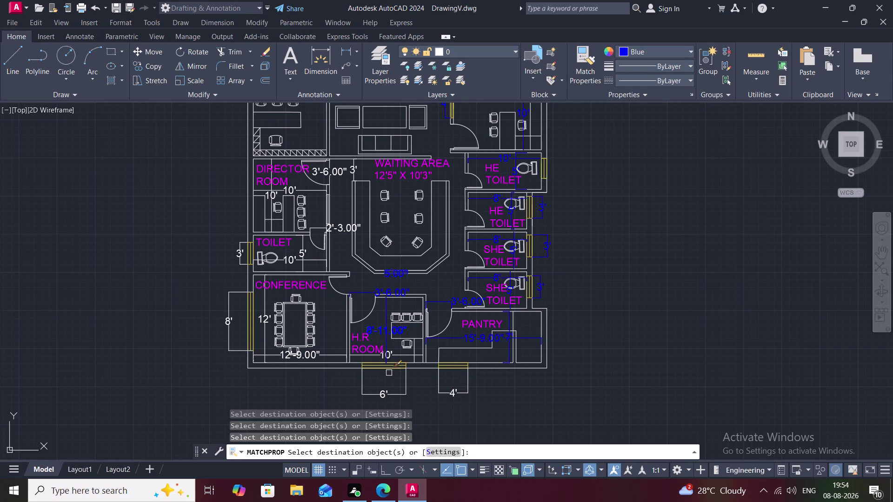
click(408, 386)
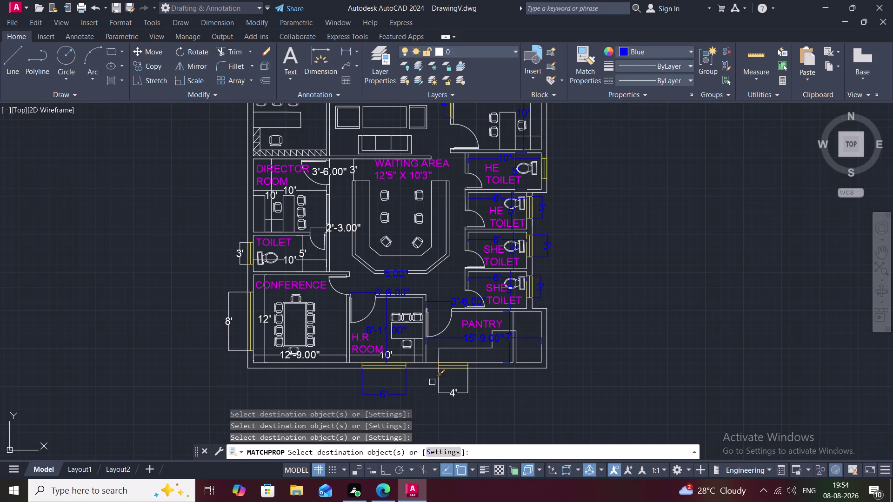
click(438, 383)
scroll(up, 3)
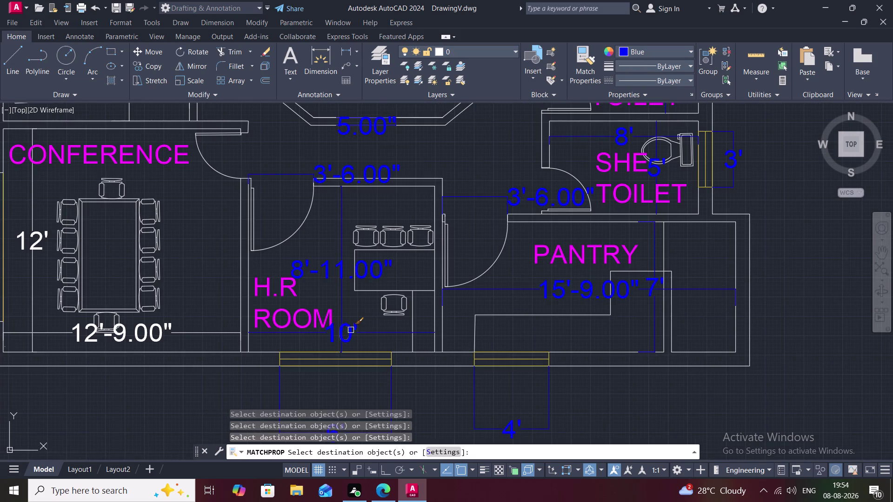
click(351, 330)
scroll(down, 3)
middle_drag(245, 389, 381, 314)
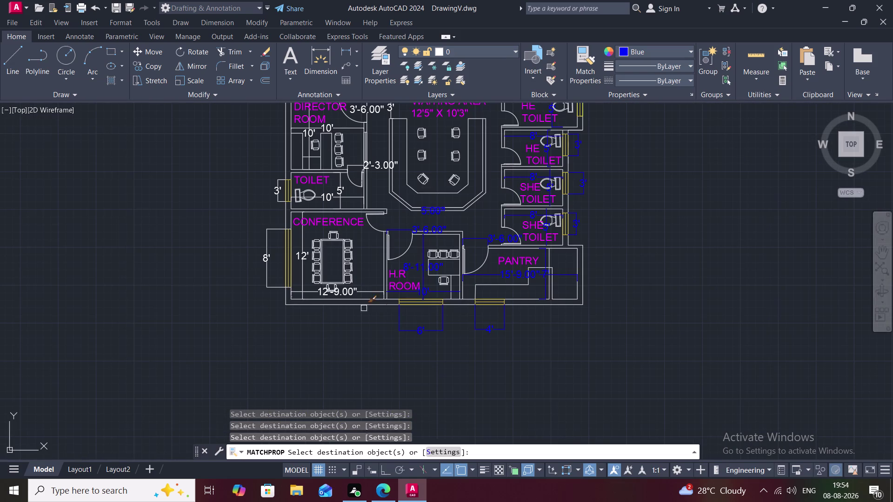
Turn the CONFERENCE, TOILET and DIRECTOR ROOM dimensions blue, then end property matching.
click(350, 289)
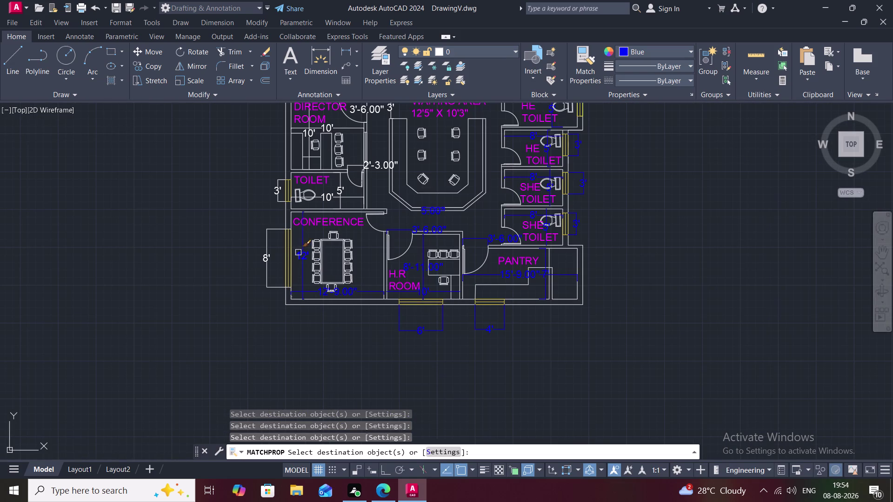
click(304, 253)
click(265, 271)
click(279, 190)
middle_drag(267, 173, 257, 206)
scroll(down, 3)
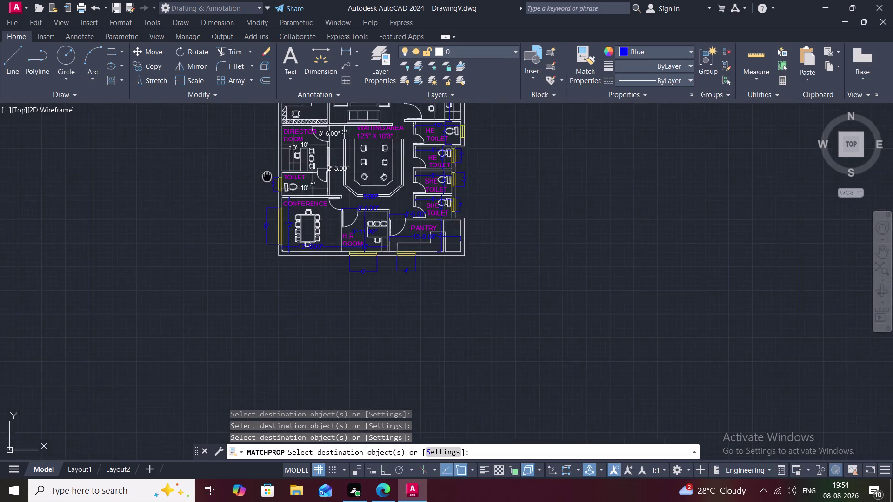
click(331, 203)
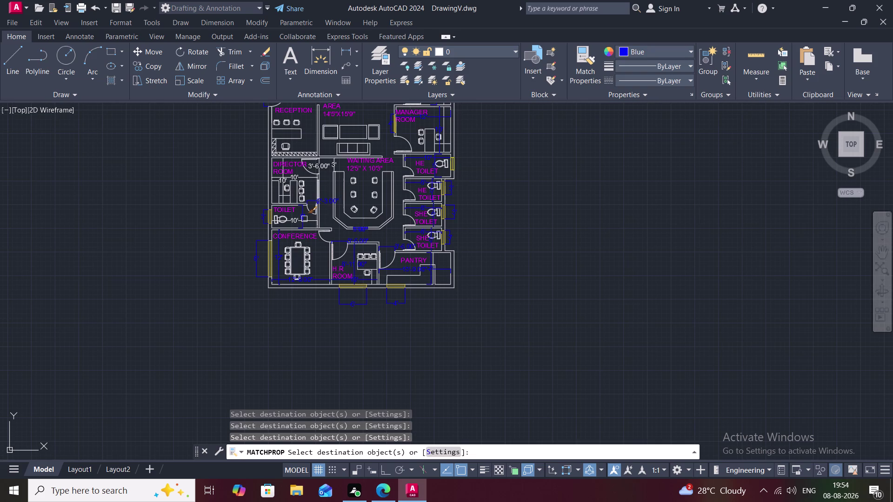
click(294, 221)
click(300, 219)
middle_drag(220, 181, 222, 239)
scroll(up, 3)
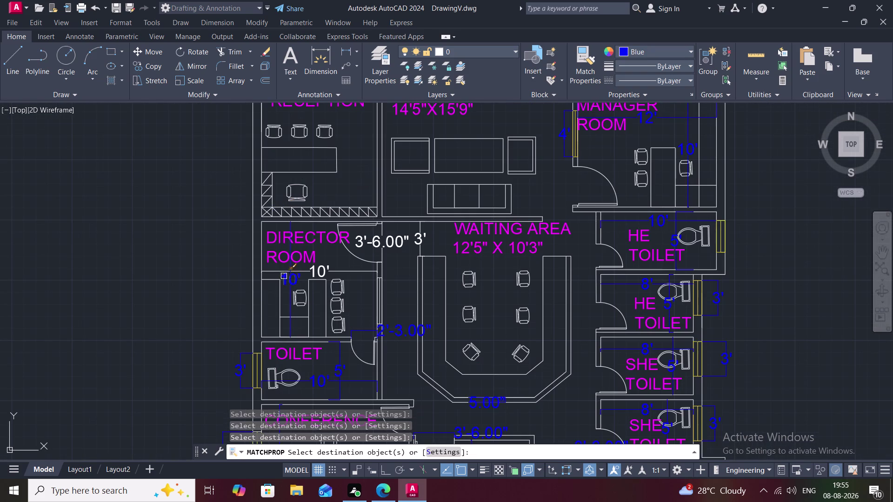
click(287, 280)
click(326, 267)
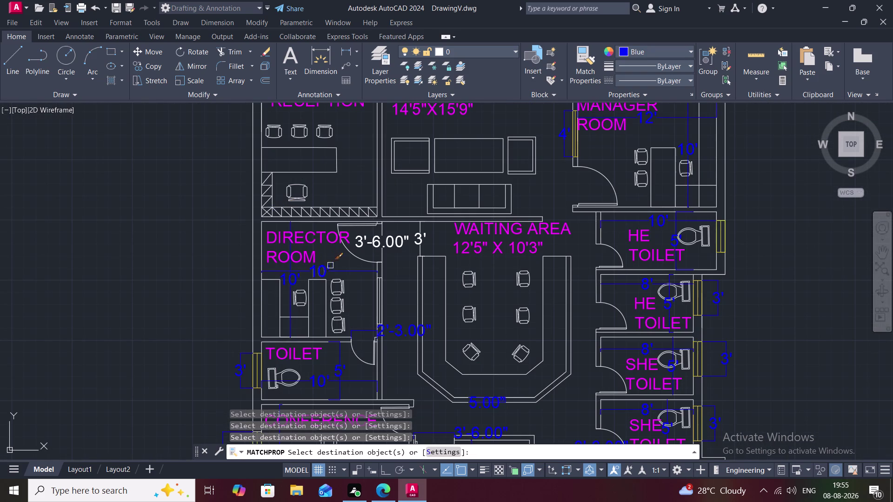
click(377, 242)
click(422, 239)
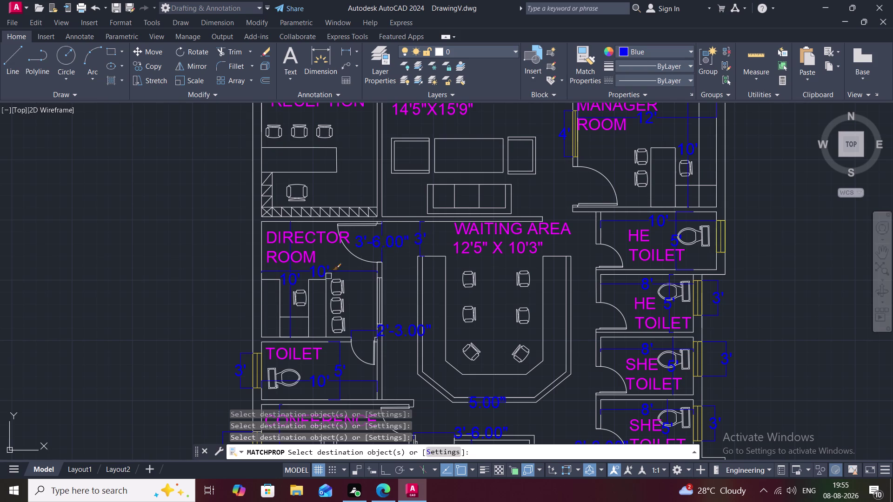
scroll(down, 3)
scroll(down, 3)
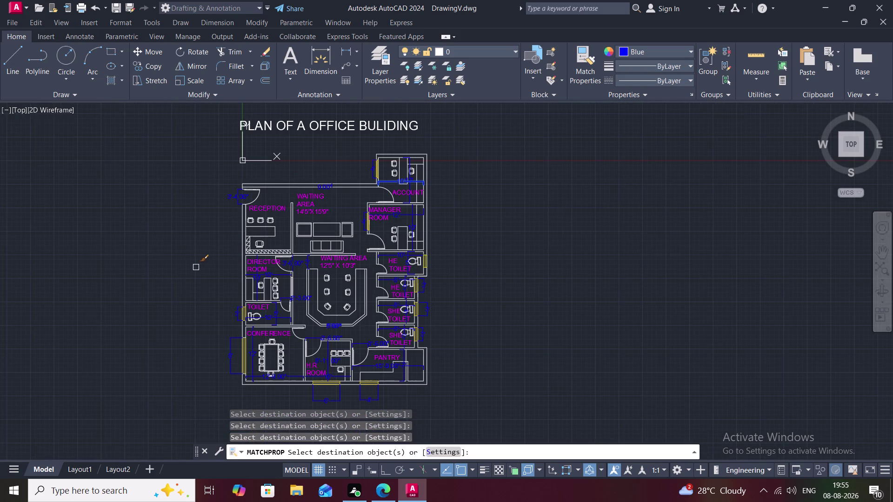
key(space)
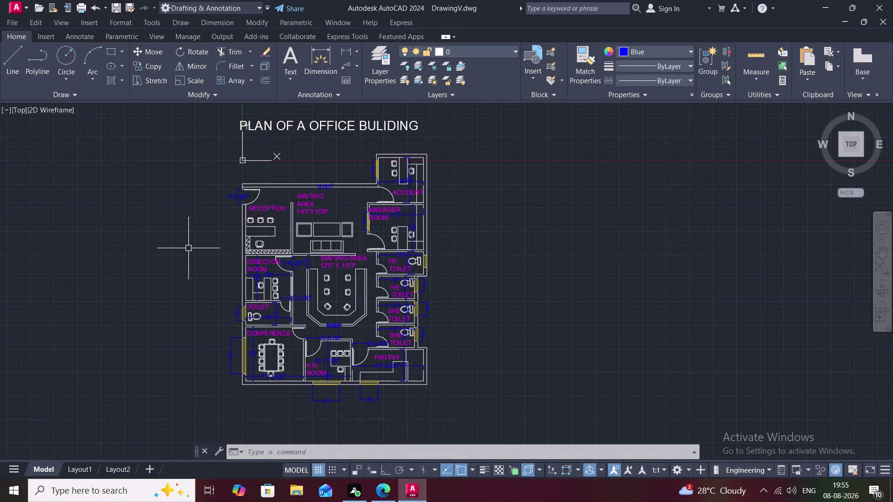
Make Green the current colour and recolour the 3' HE toilet window dimension green.
click(686, 46)
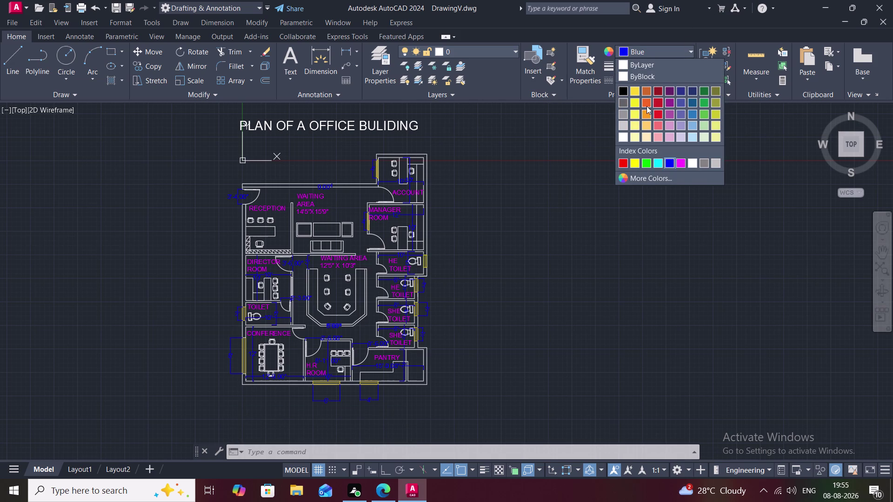
click(645, 161)
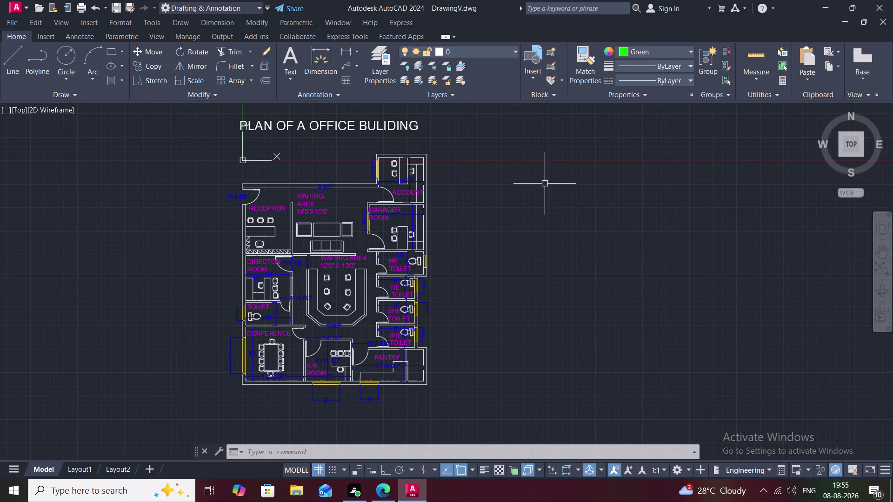
scroll(up, 3)
click(416, 285)
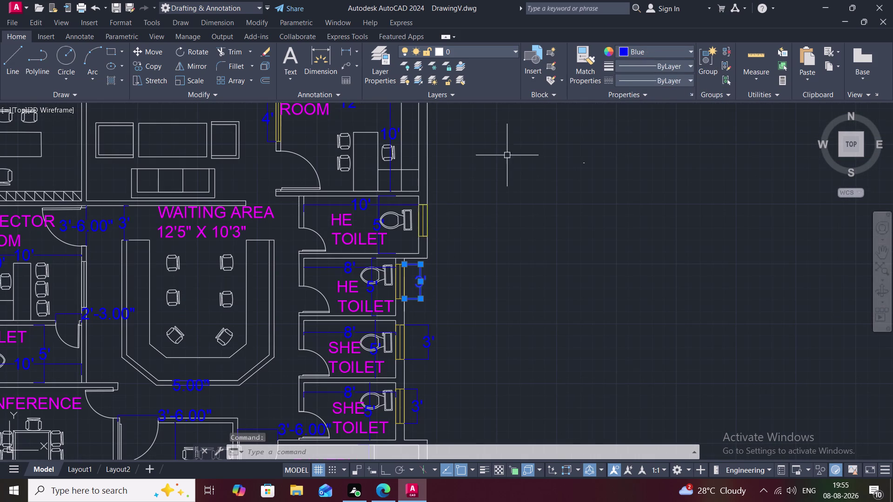
click(656, 49)
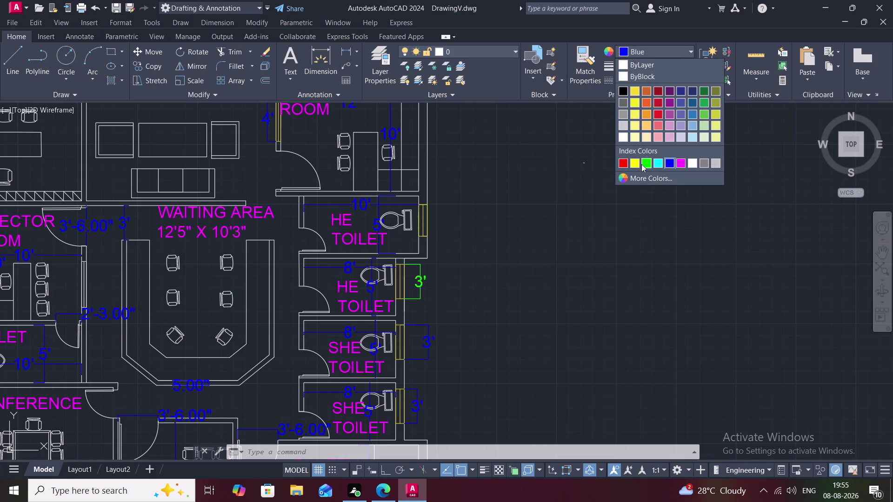
click(642, 165)
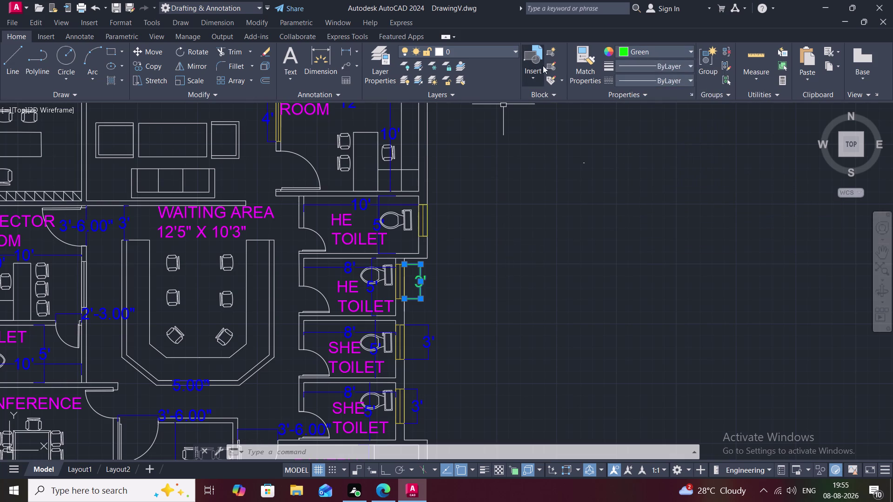
Match the green 3' dimension onto the toilet and lower SHE toilet window dimensions.
key(Escape)
click(588, 52)
click(588, 53)
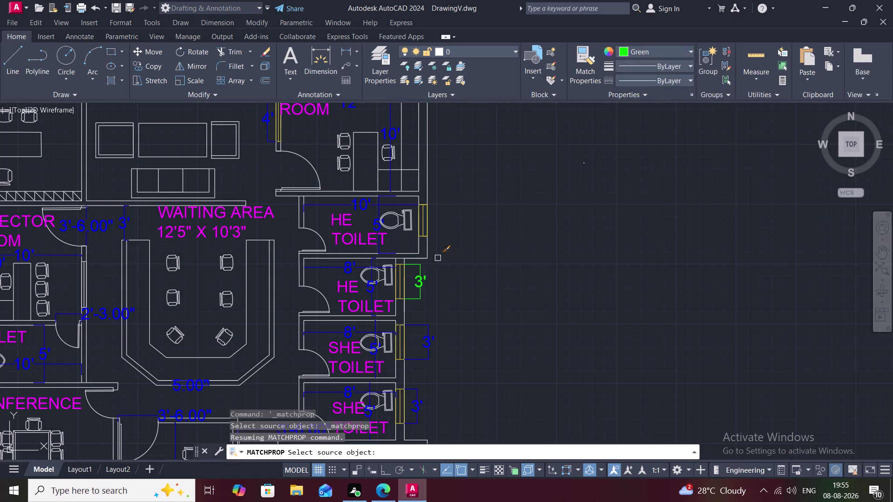
click(419, 286)
click(425, 335)
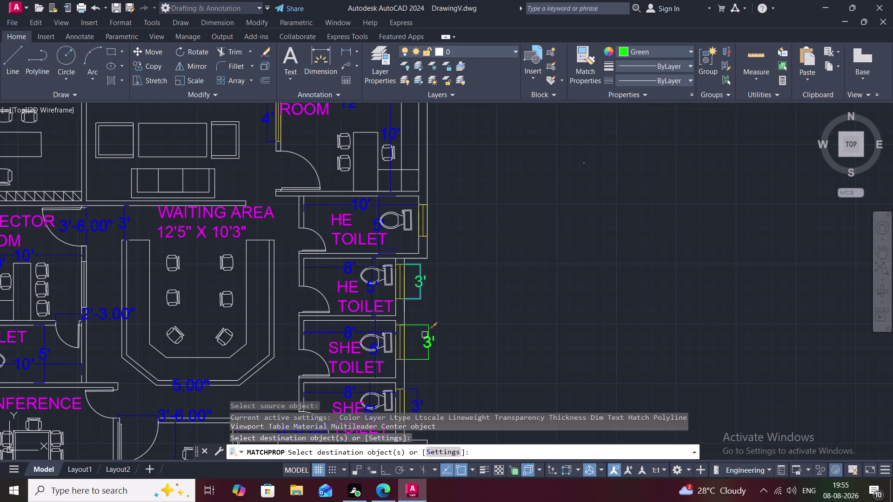
middle_drag(425, 335, 412, 190)
scroll(down, 3)
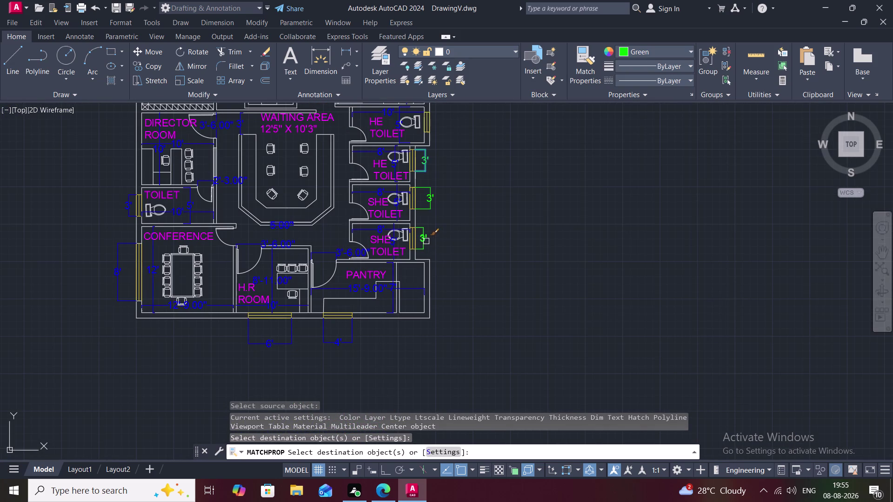
click(423, 240)
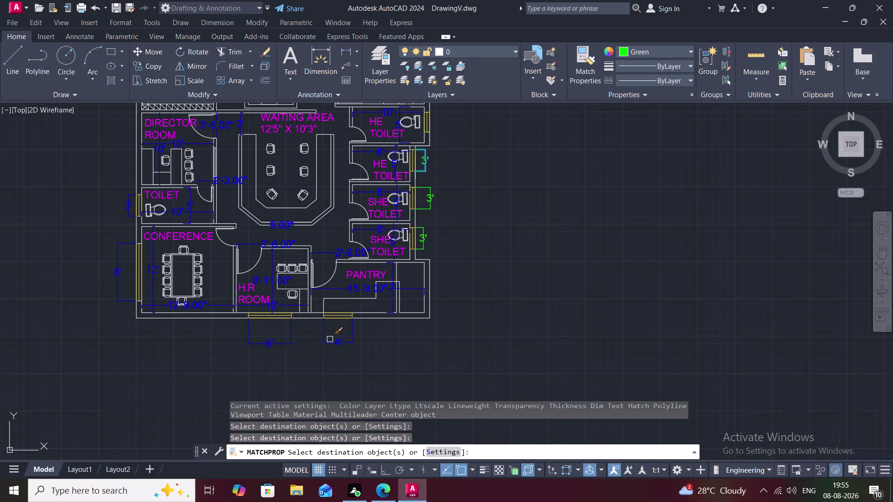
Turn the 4', 6', 8' conference, 3' toilet and manager room window dimensions green.
click(330, 339)
click(324, 341)
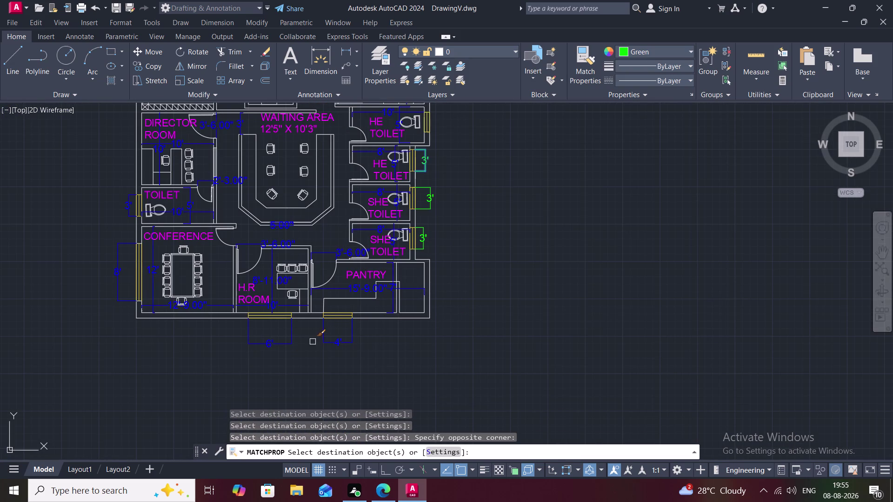
click(329, 342)
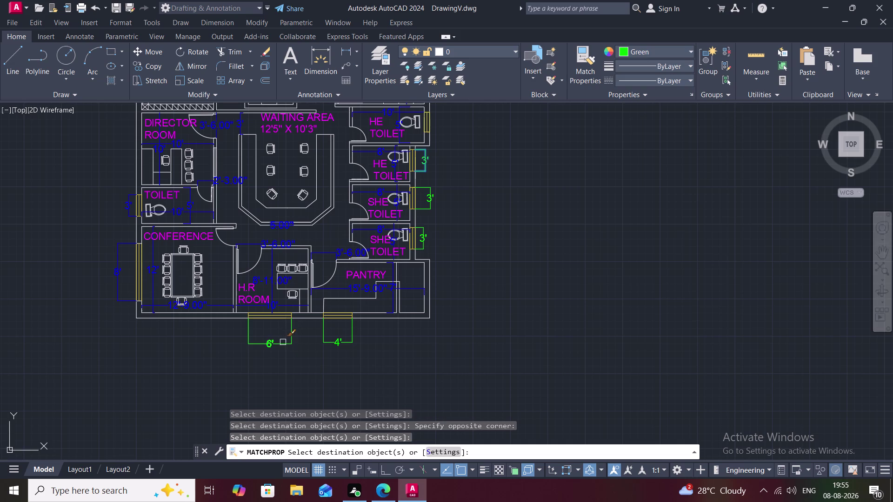
click(283, 344)
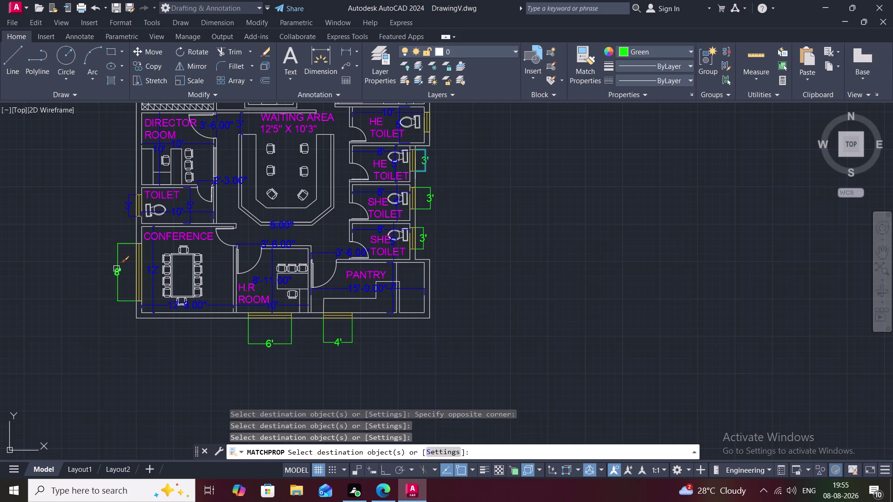
click(115, 268)
click(130, 199)
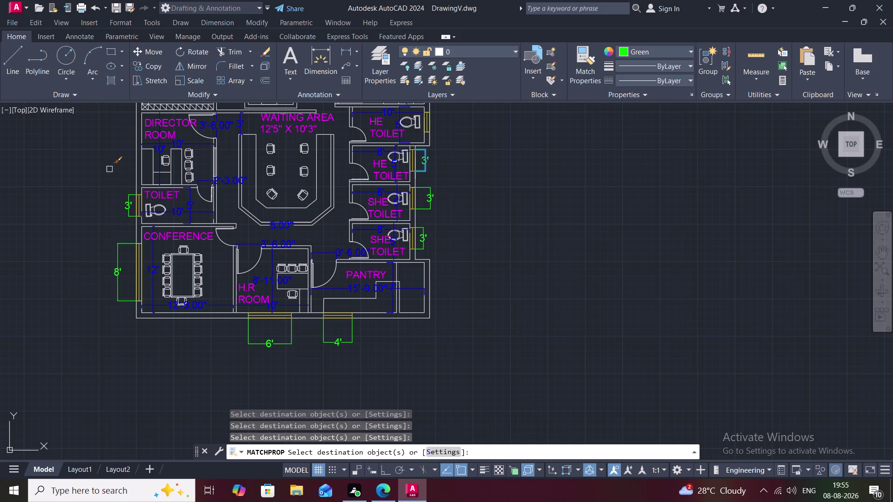
middle_drag(109, 170, 133, 245)
scroll(down, 3)
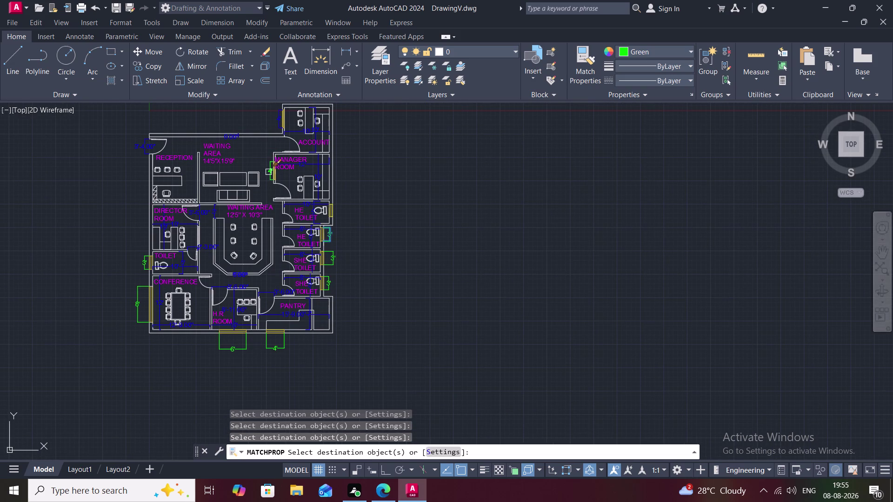
click(269, 173)
click(276, 124)
key(Escape)
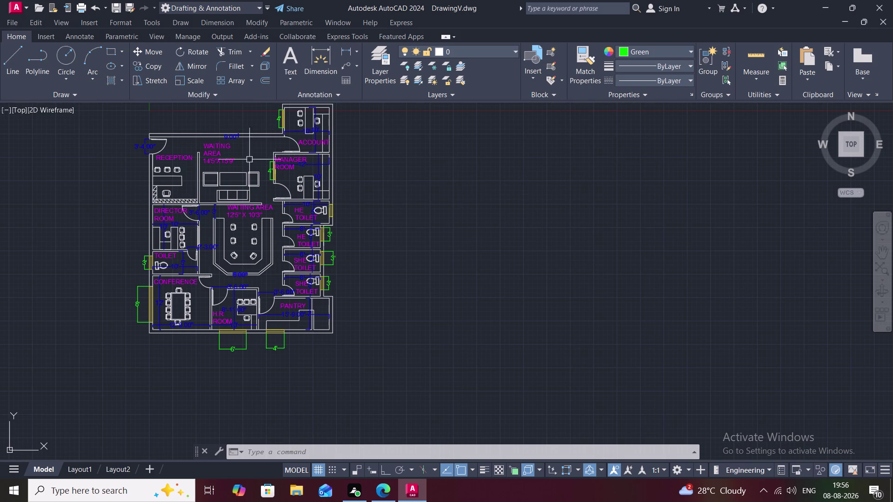
Bring the plan title into view and switch the current colour from Green to Red.
middle_drag(241, 131, 339, 274)
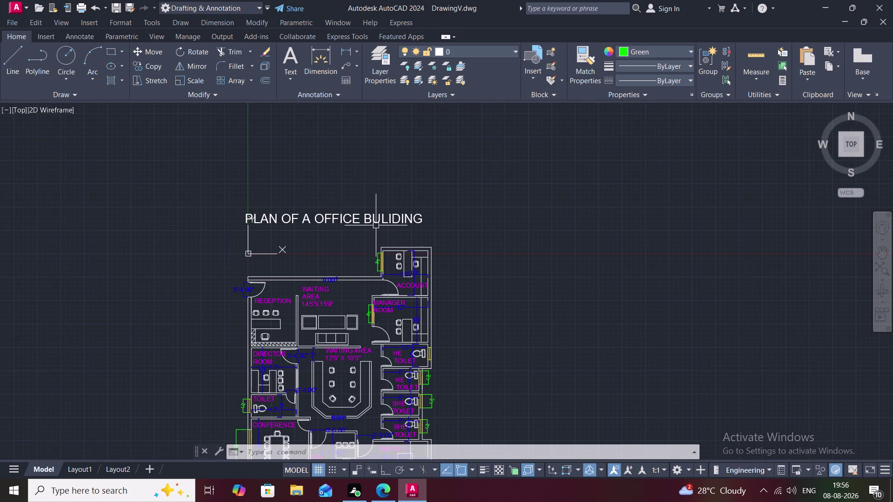
middle_drag(376, 225, 403, 201)
middle_drag(377, 206, 386, 200)
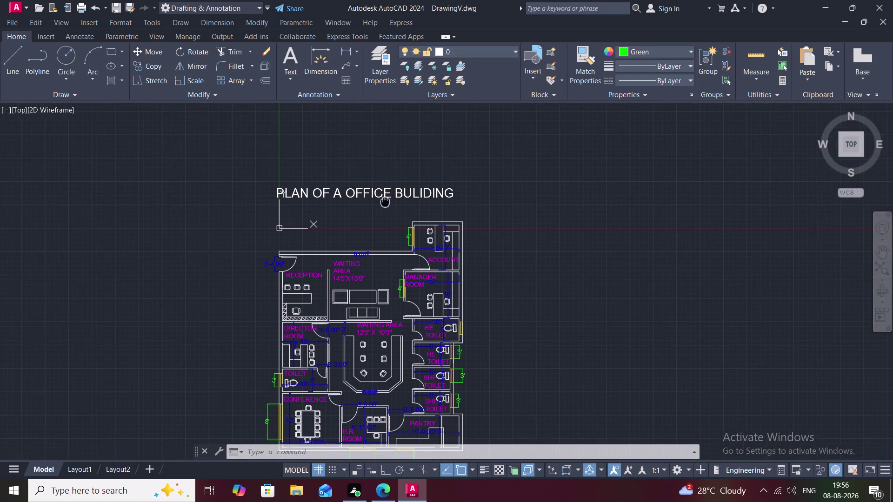
middle_drag(387, 199, 391, 189)
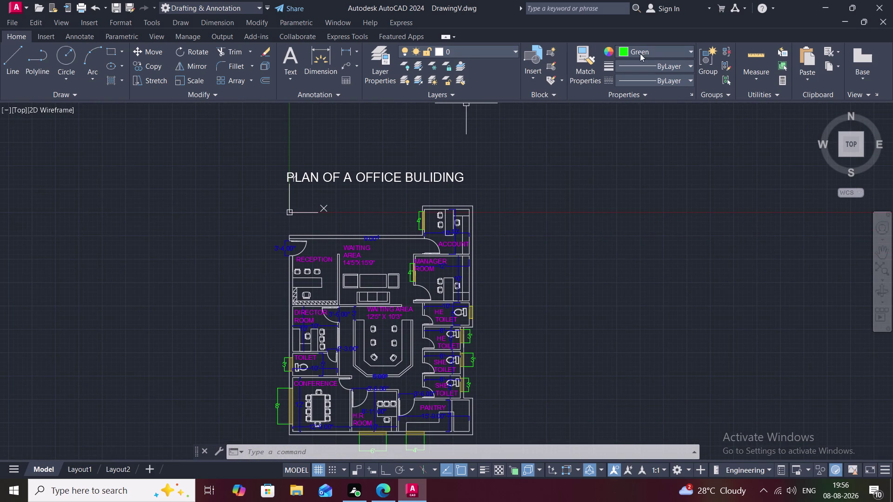
click(648, 52)
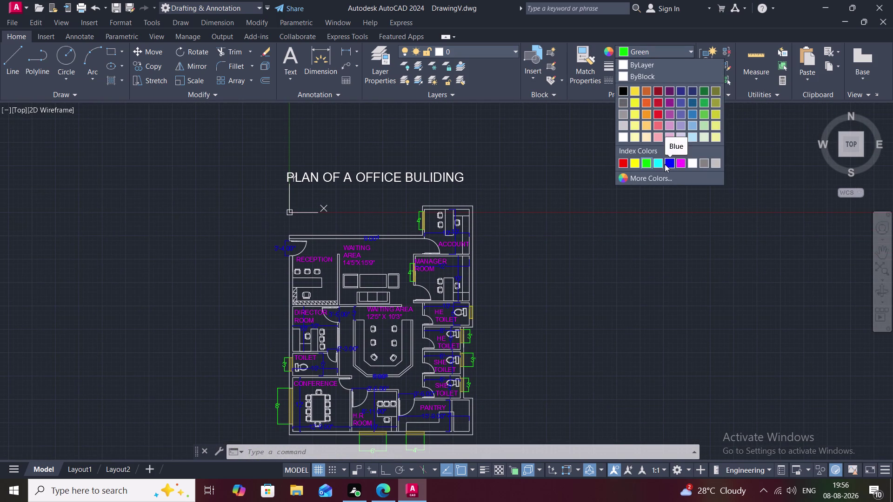
click(621, 160)
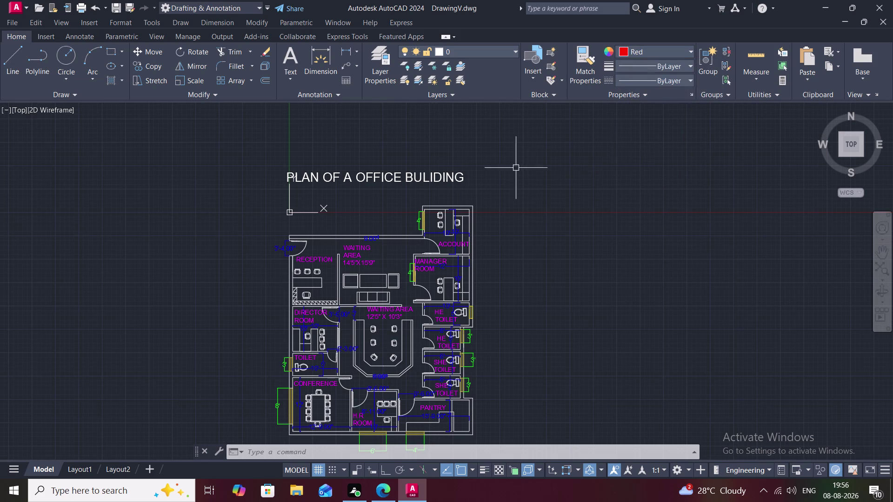
Turn the 'PLAN OF A OFFICE BULIDING' title red, deselect it and re-centre the plan.
click(425, 176)
click(647, 53)
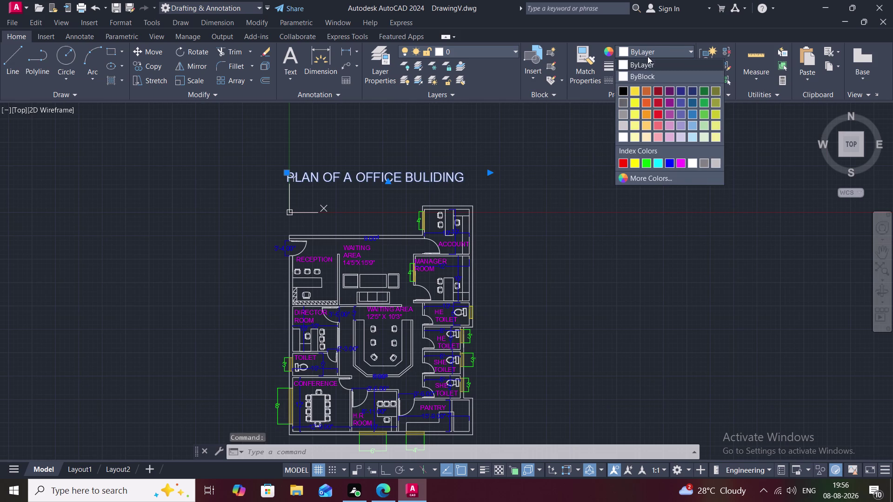
click(626, 160)
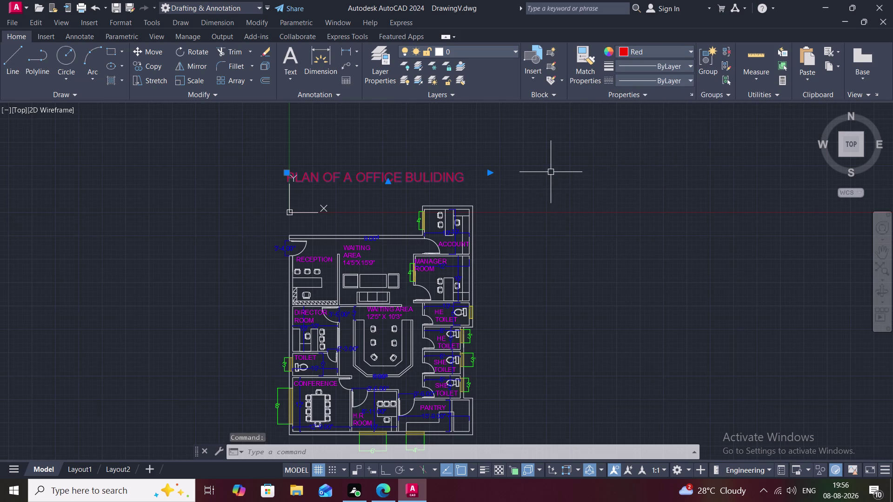
key(Escape)
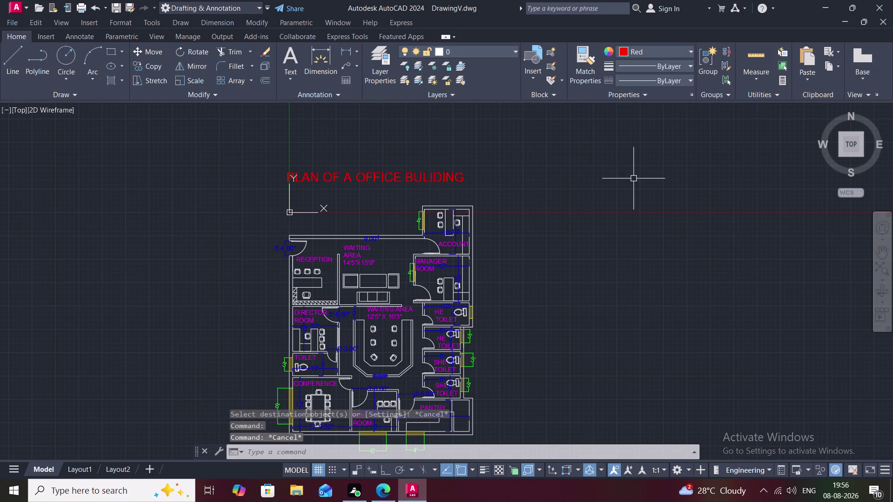
middle_drag(564, 211, 574, 202)
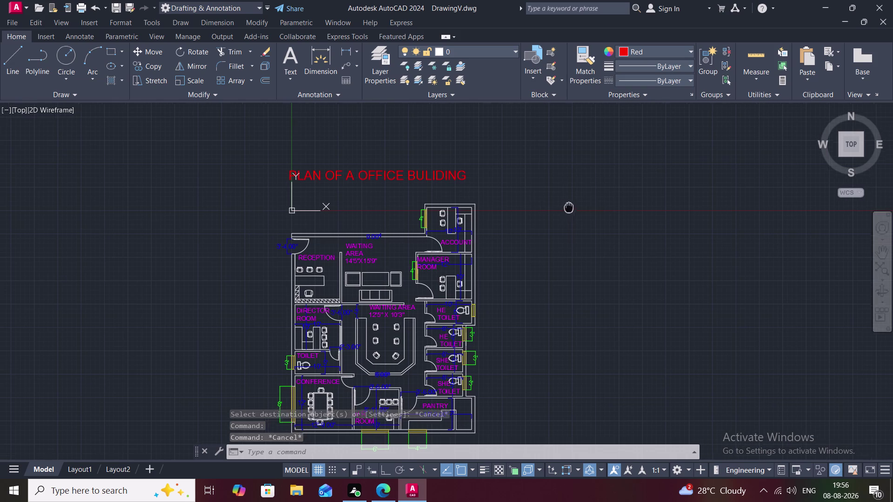
middle_drag(574, 202, 594, 165)
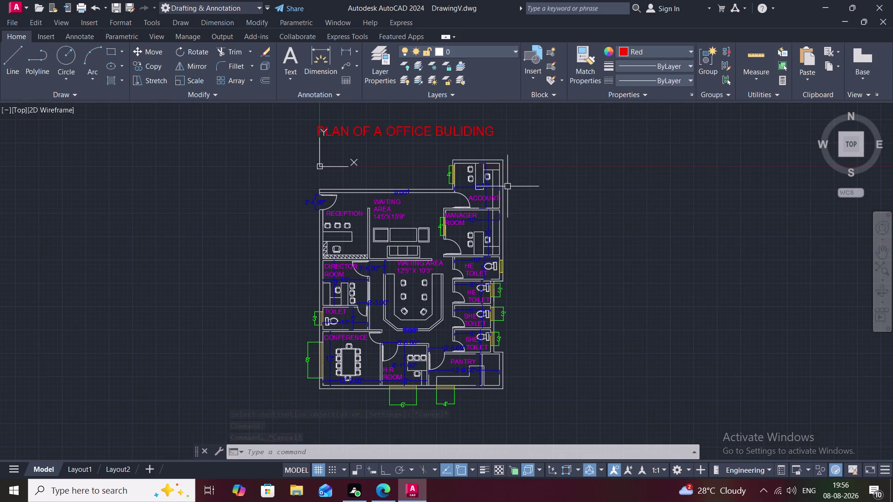